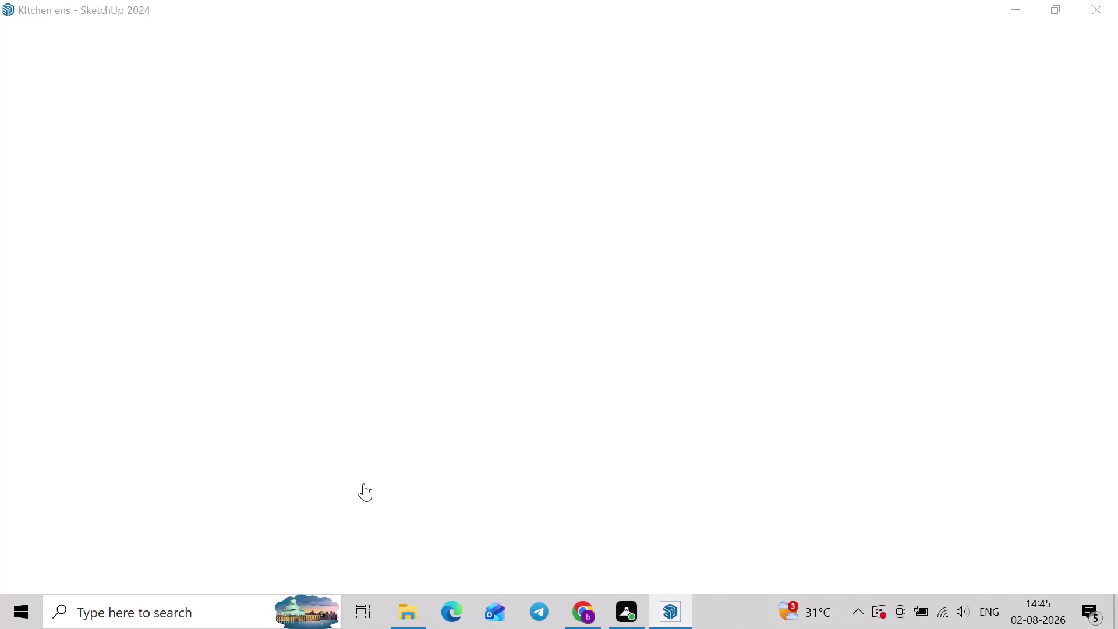
Once the kitchen model loads, close the Enscape 'How To Get Started' window.
key(0)
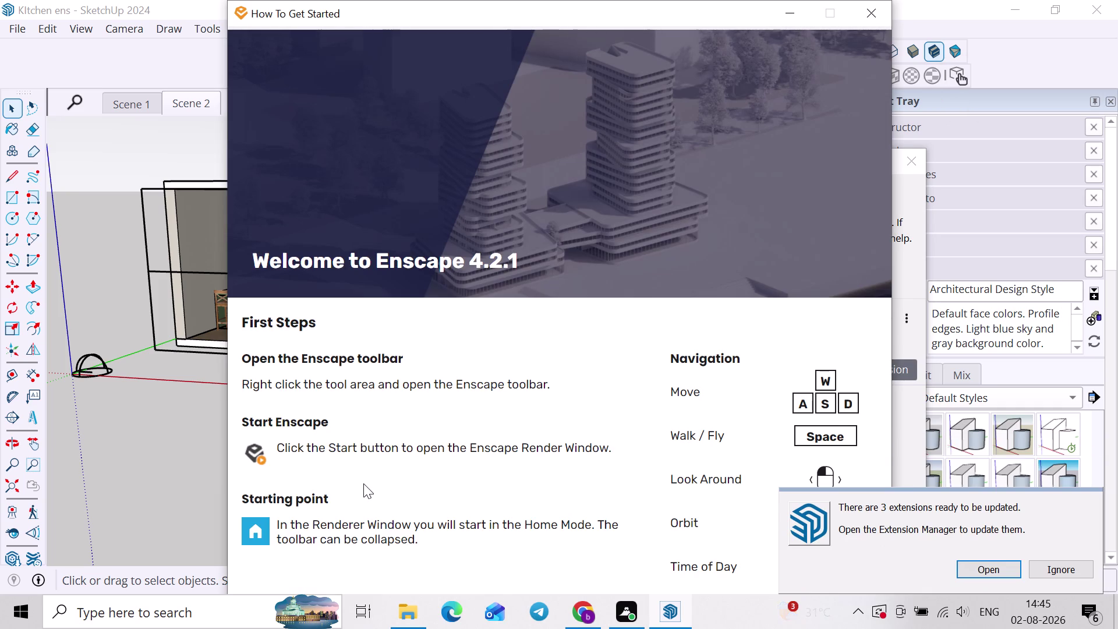
click(887, 22)
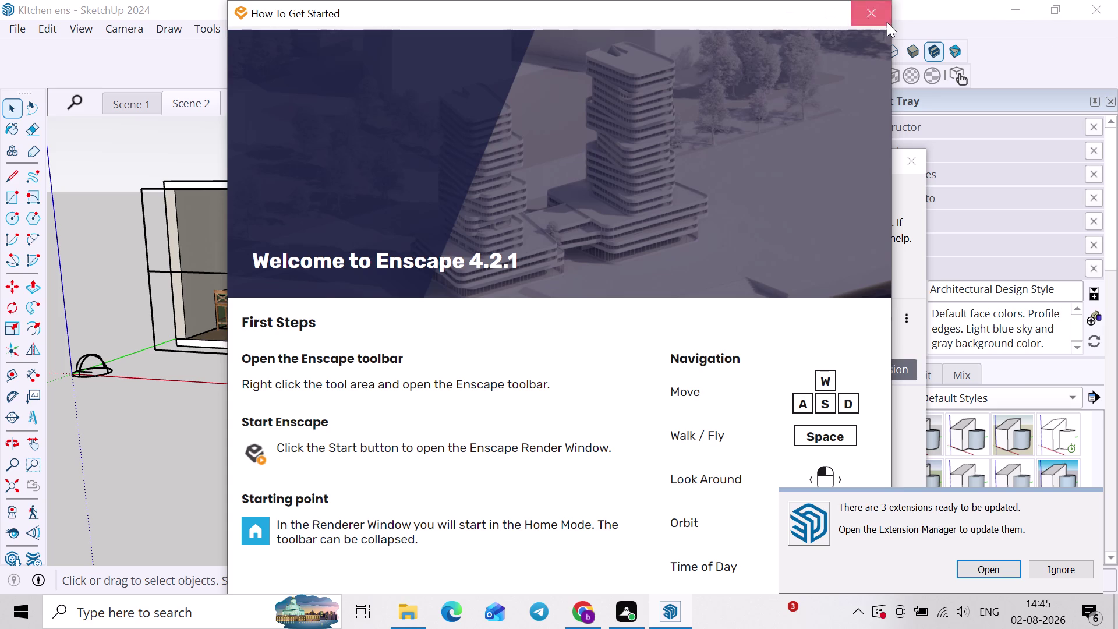
click(1052, 569)
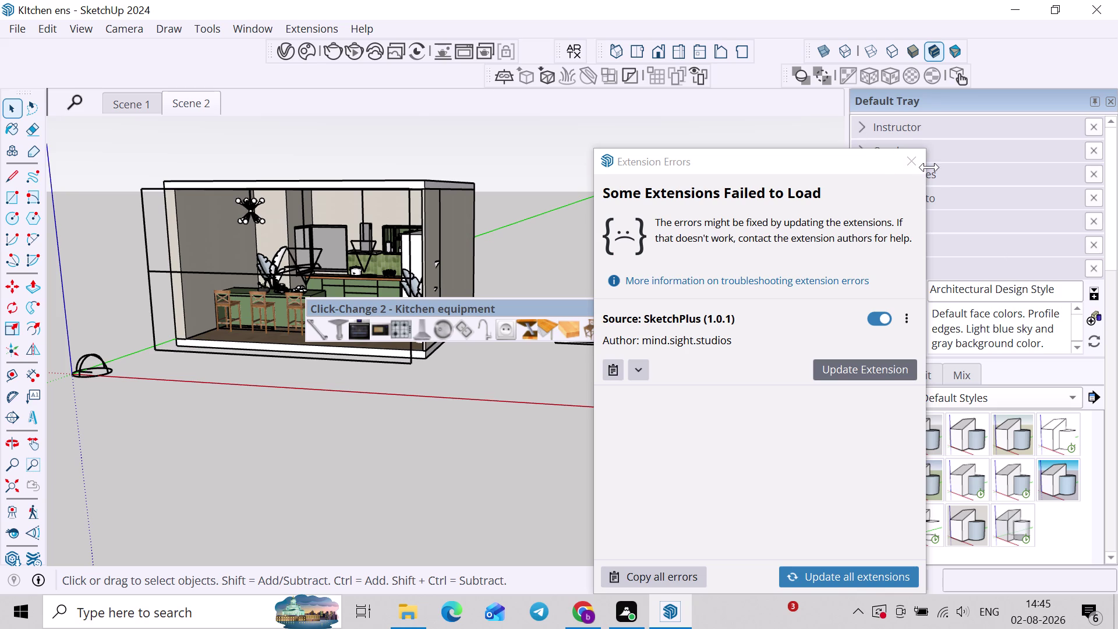
Close the Extension Errors notice and switch to the Scene 2 view.
click(909, 158)
click(627, 254)
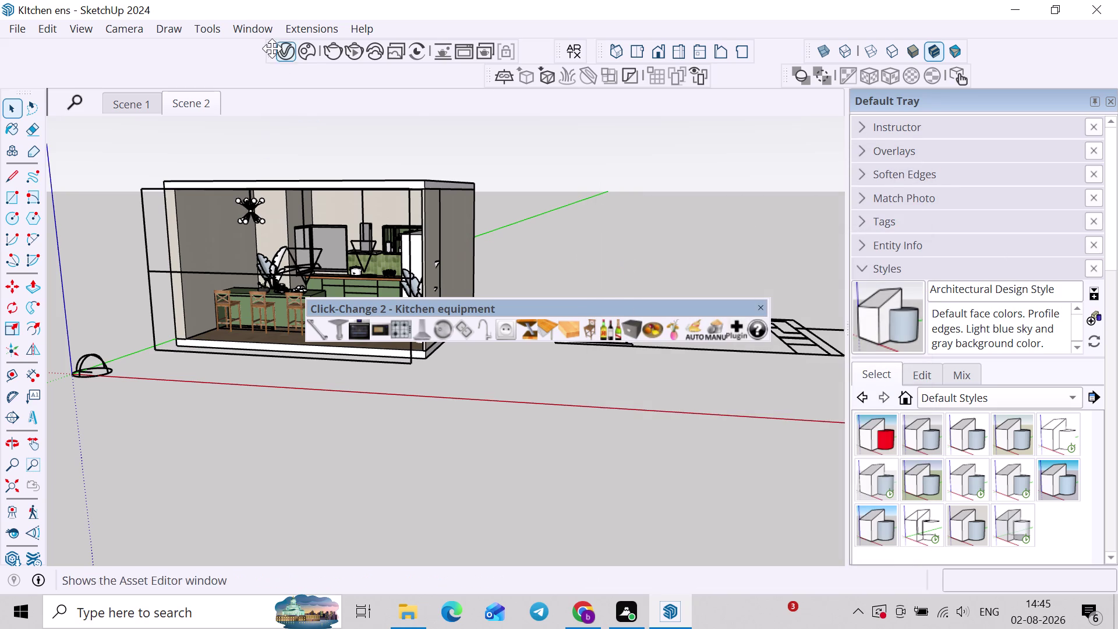
click(200, 102)
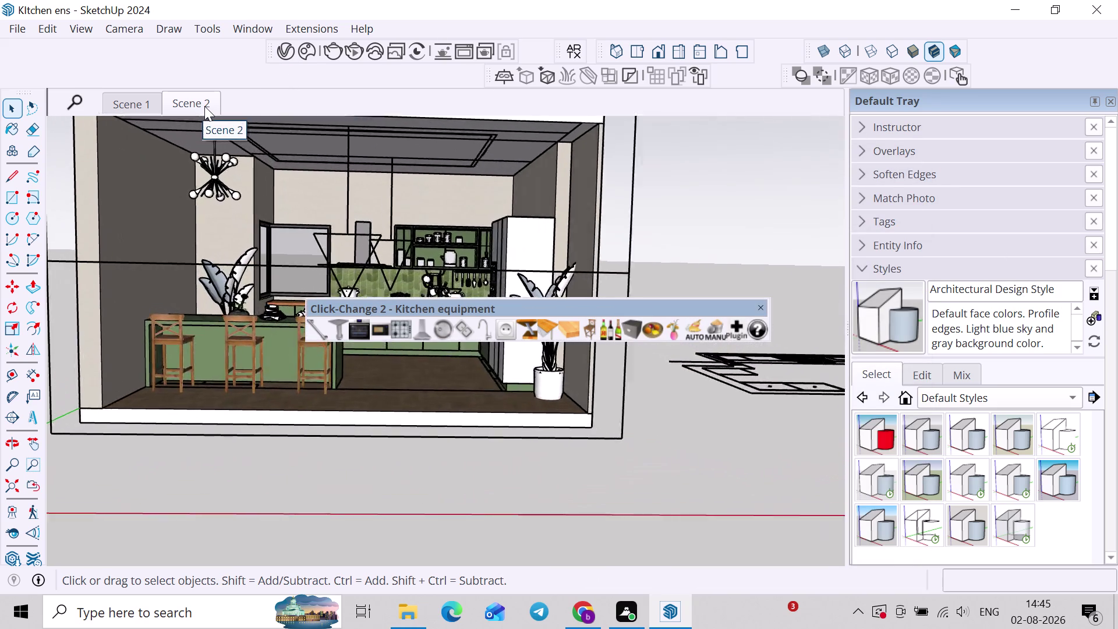
Start the V-Ray interactive render and move the Click-Change toolbar higher.
click(351, 54)
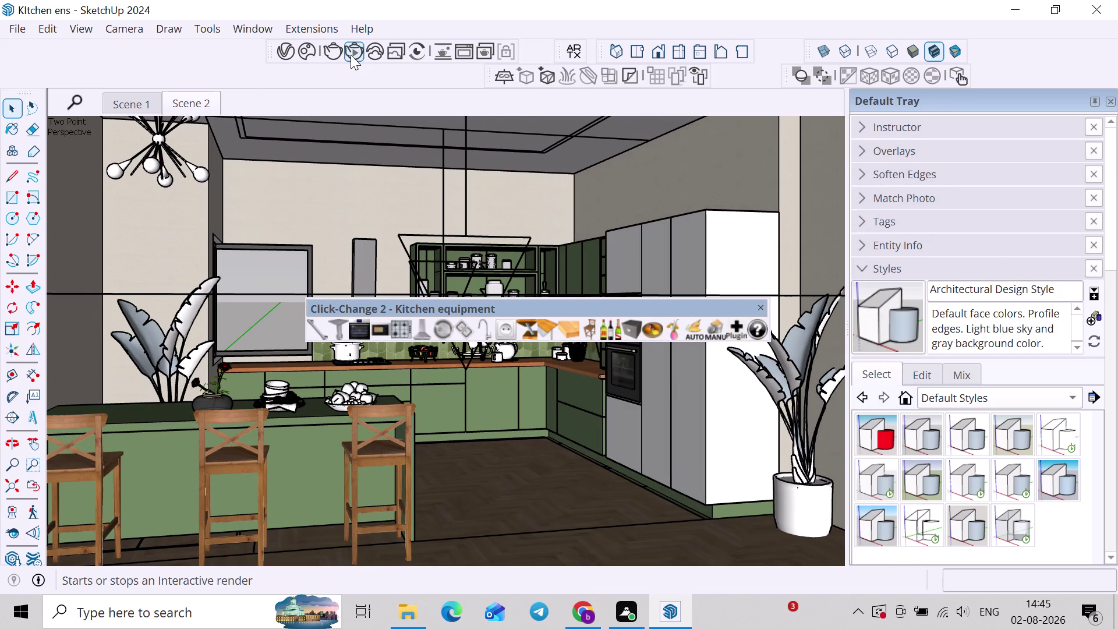
drag(501, 305, 543, 251)
drag(494, 257, 485, 173)
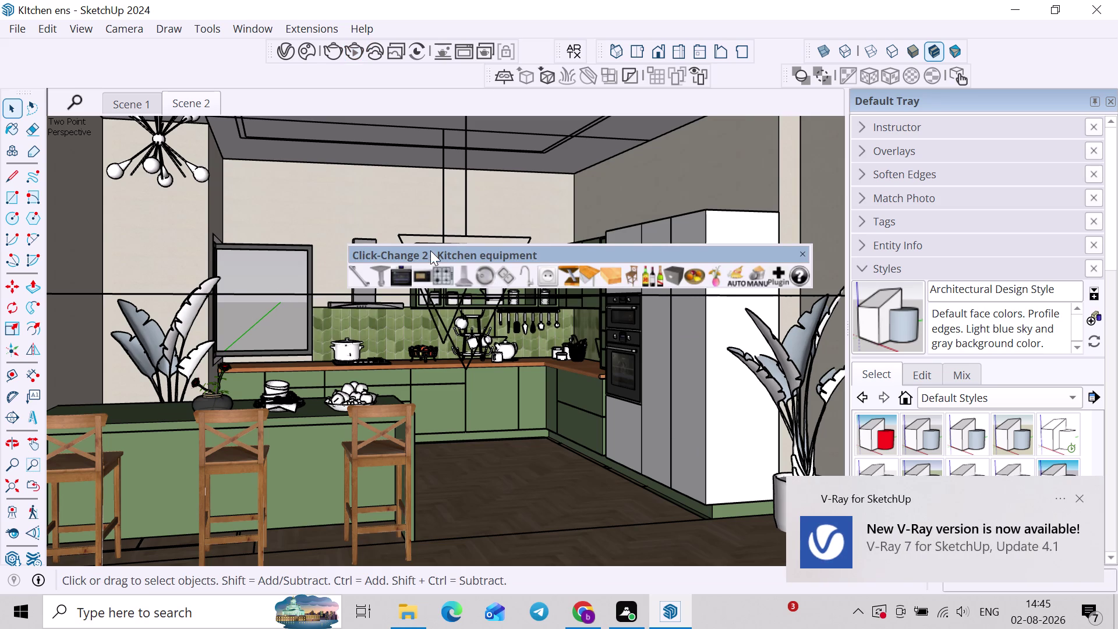
drag(426, 252, 410, 207)
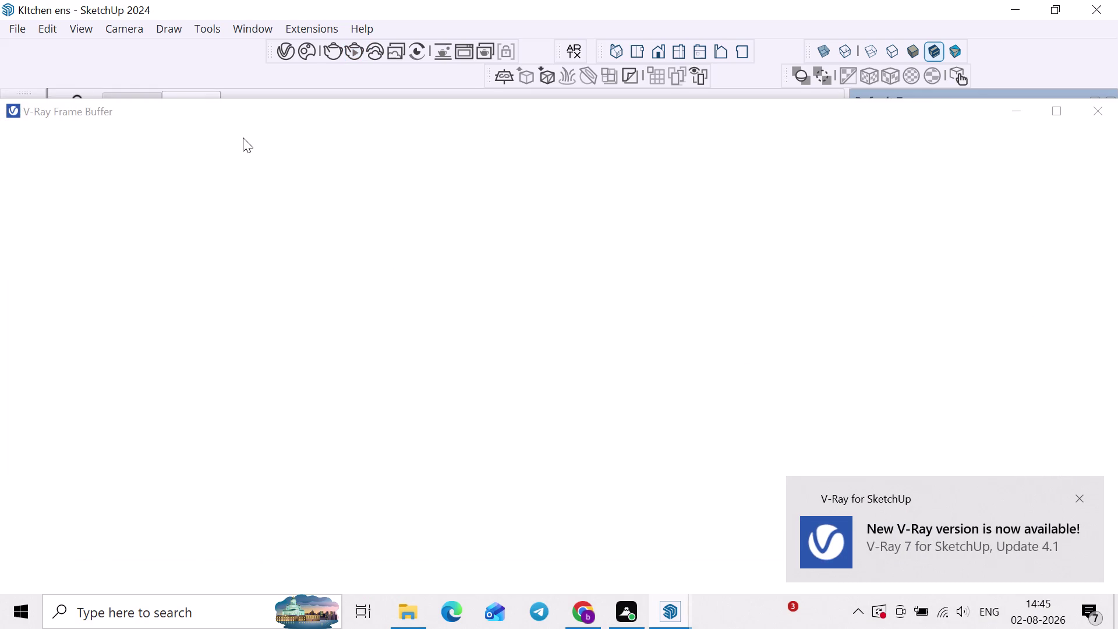
Move and shrink the V-Ray Frame Buffer so it sits mid-screen over the viewport.
drag(301, 117, 409, 96)
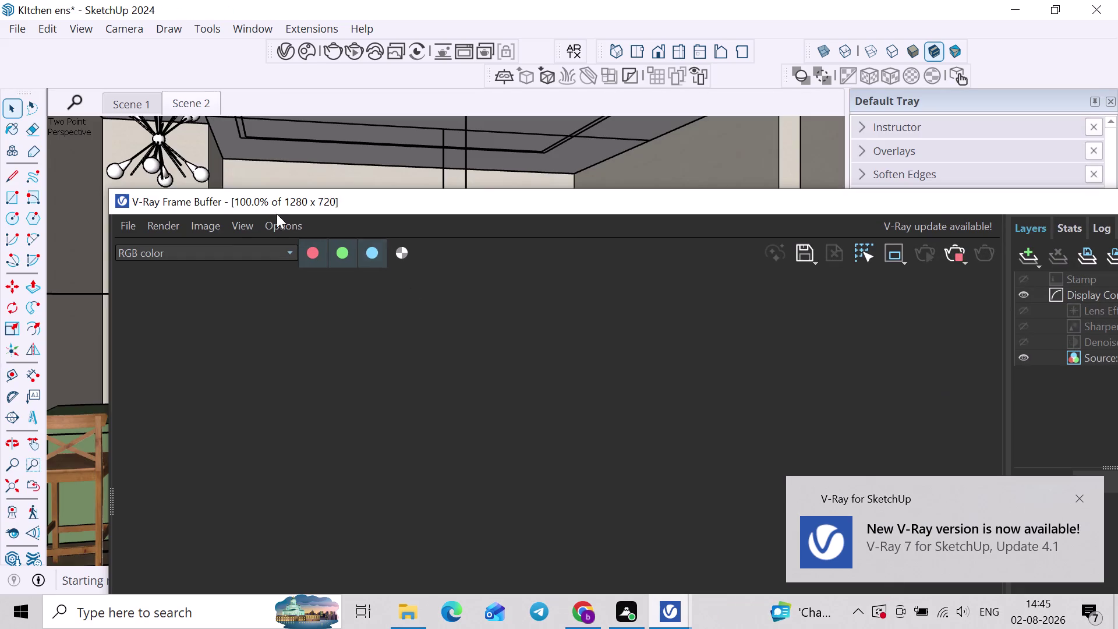
drag(291, 207, 276, 52)
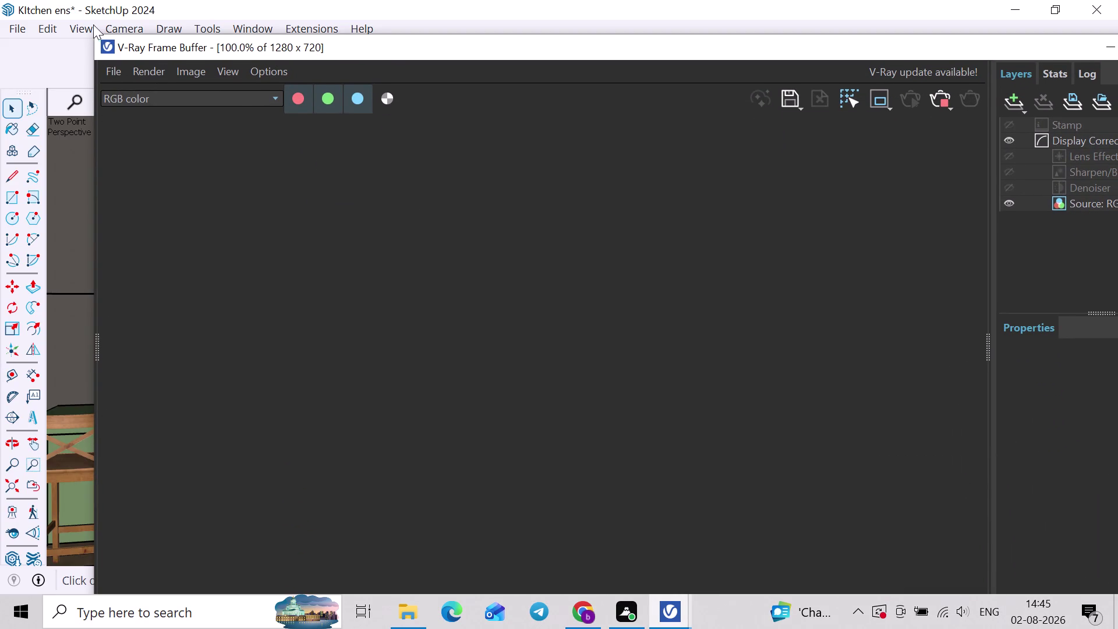
drag(93, 34, 591, 290)
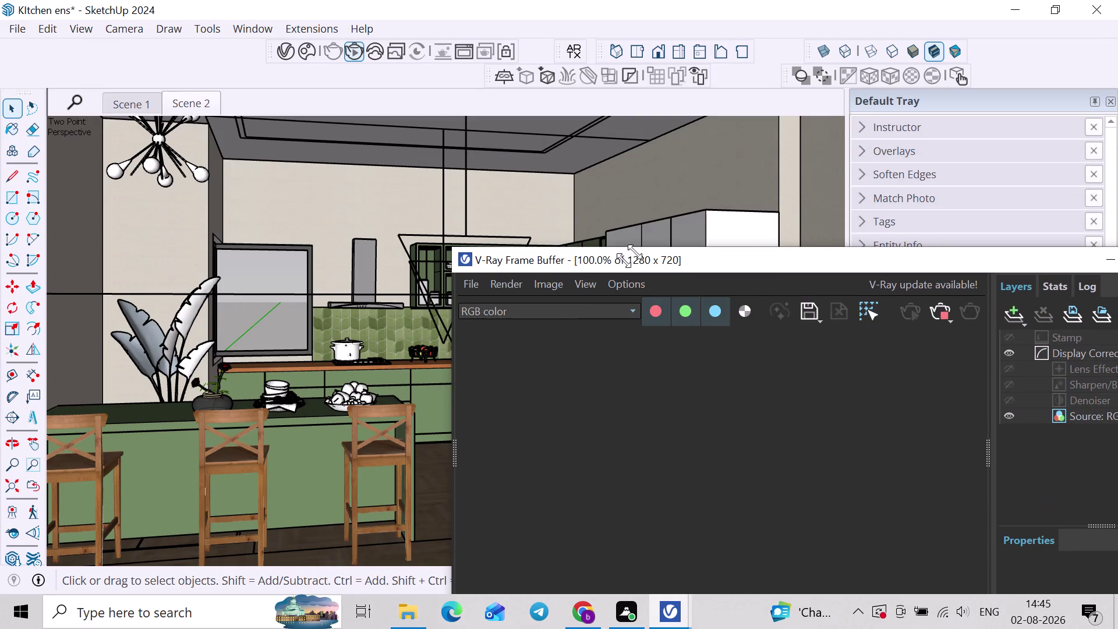
drag(675, 304, 479, 123)
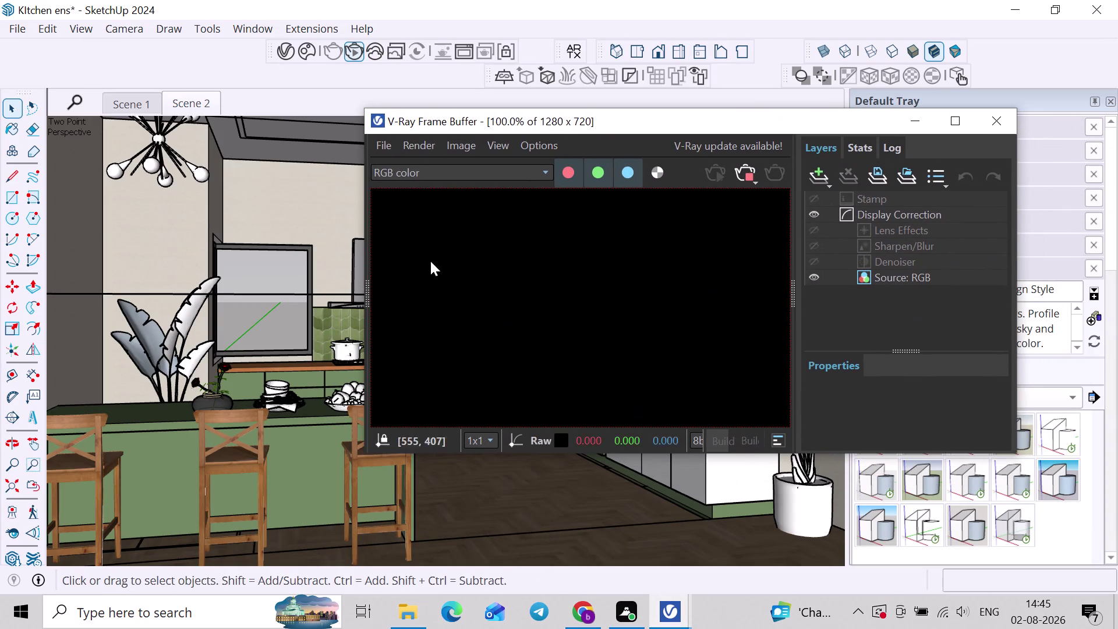
drag(475, 125, 484, 151)
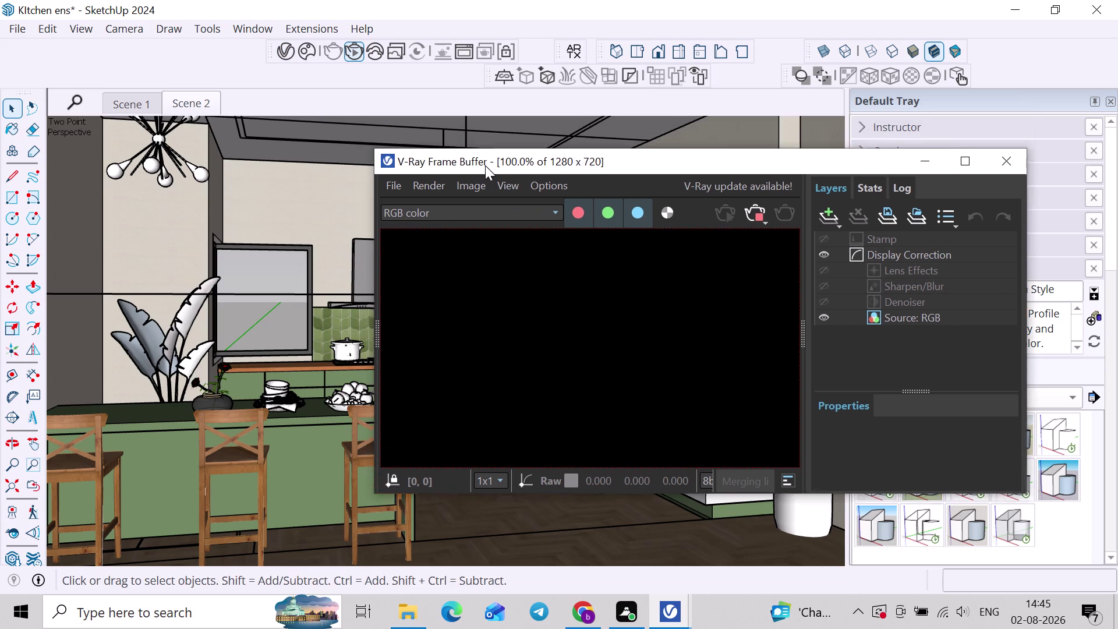
drag(484, 150, 513, 154)
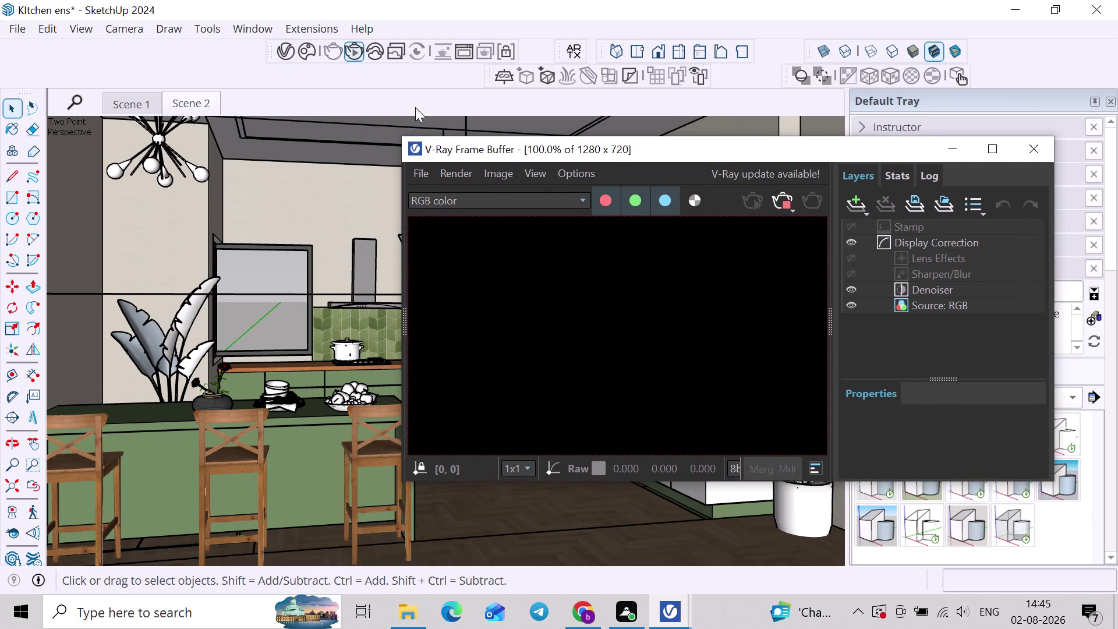
right_click(345, 70)
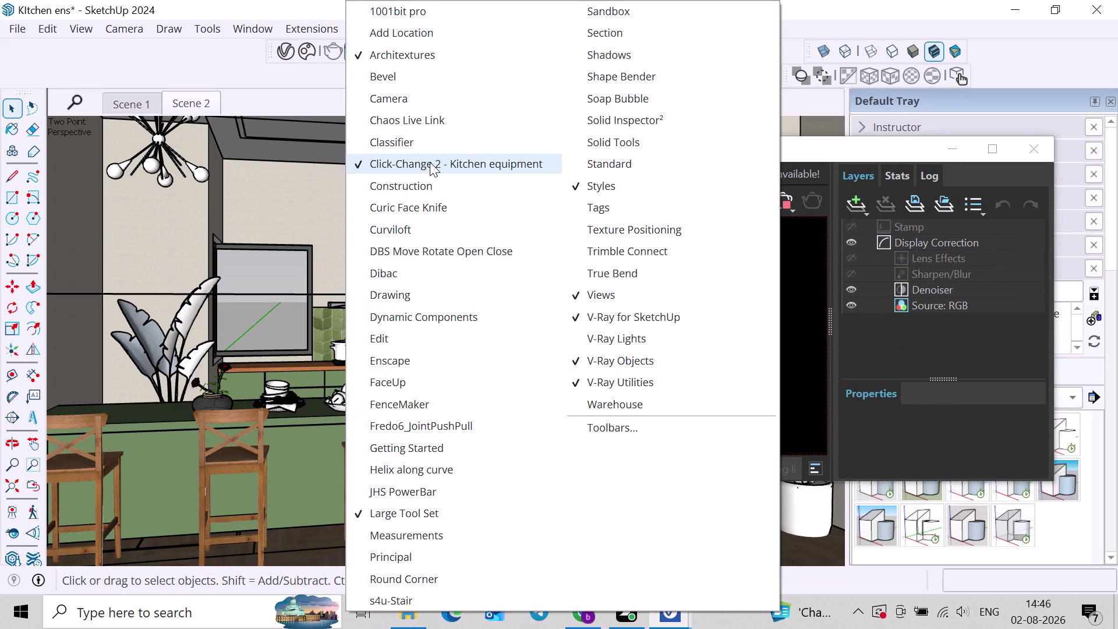
Dock the Click-Change 2 - Kitchen equipment toolbar in the top toolbar row.
click(430, 162)
right_click(415, 96)
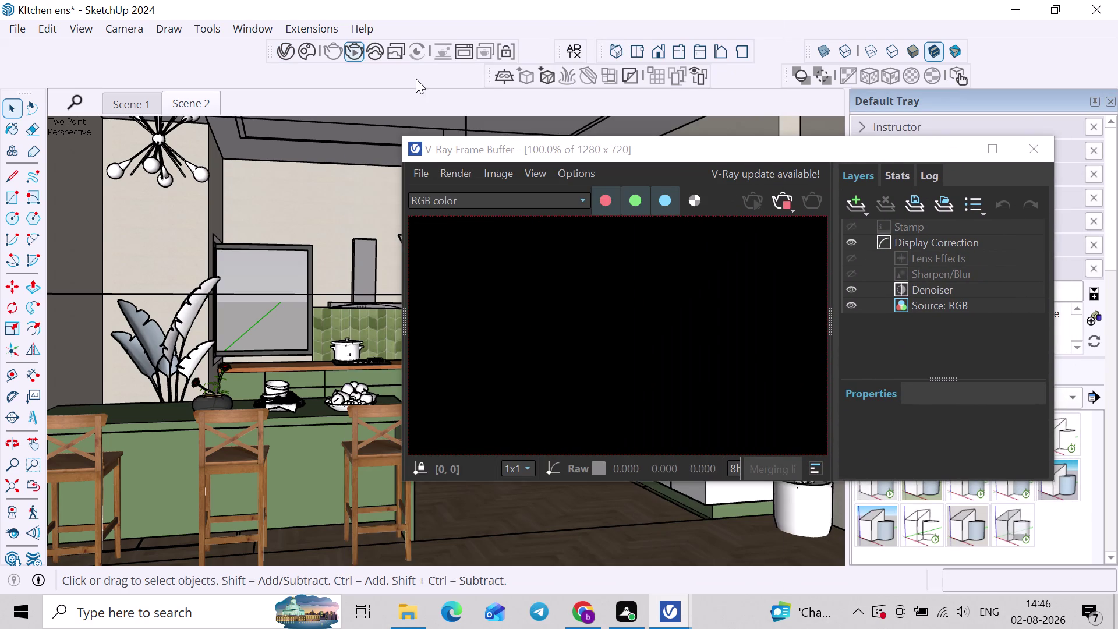
right_click(415, 79)
click(452, 164)
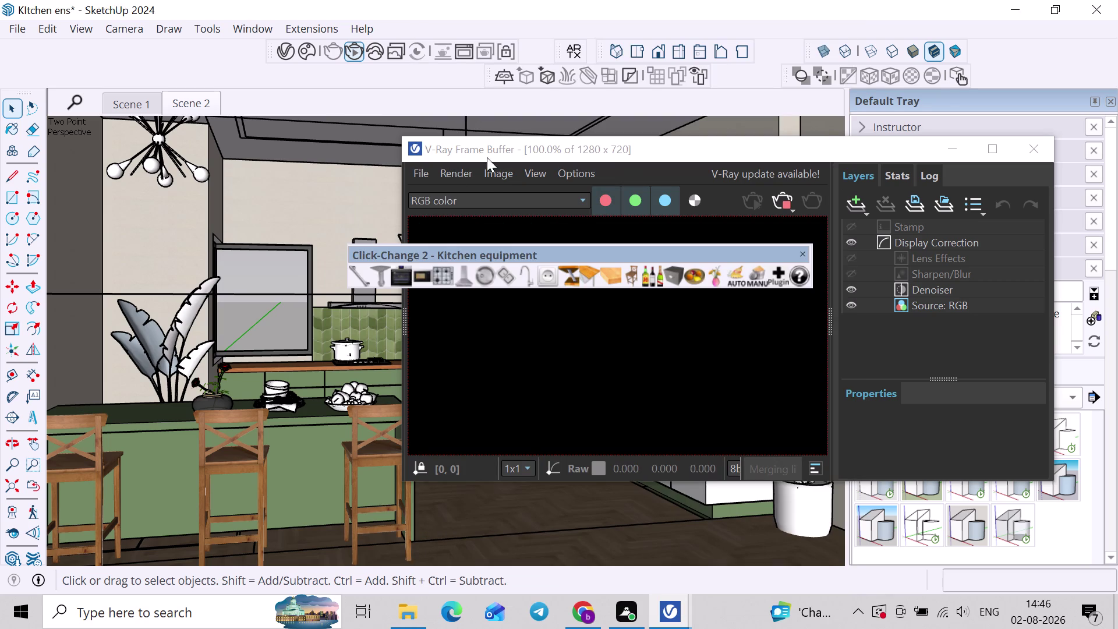
drag(383, 256, 145, 49)
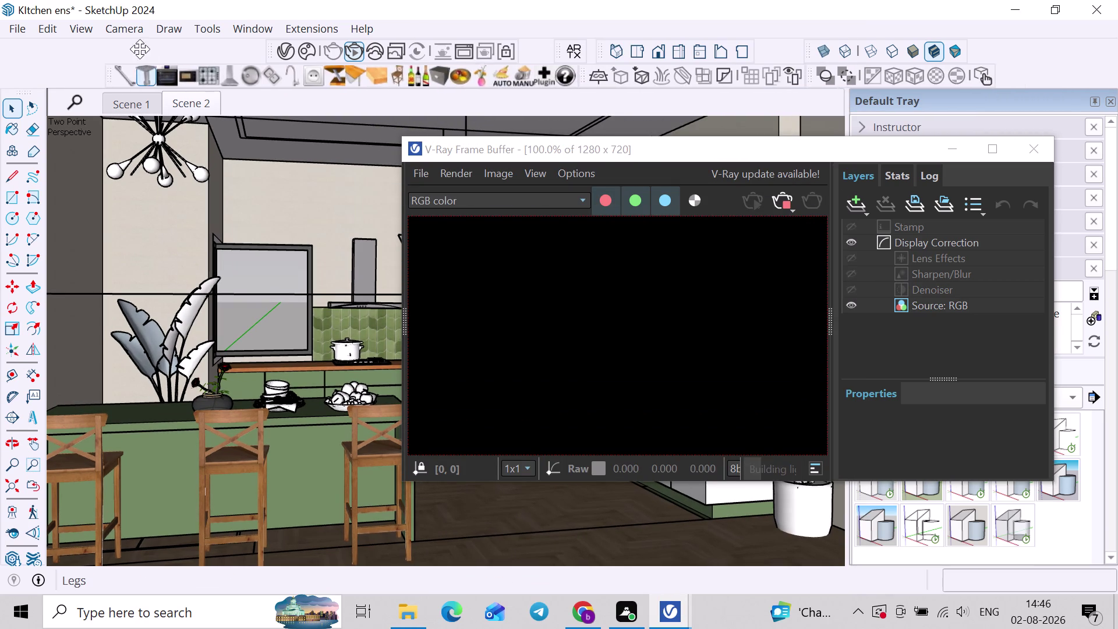
drag(145, 49, 18, 26)
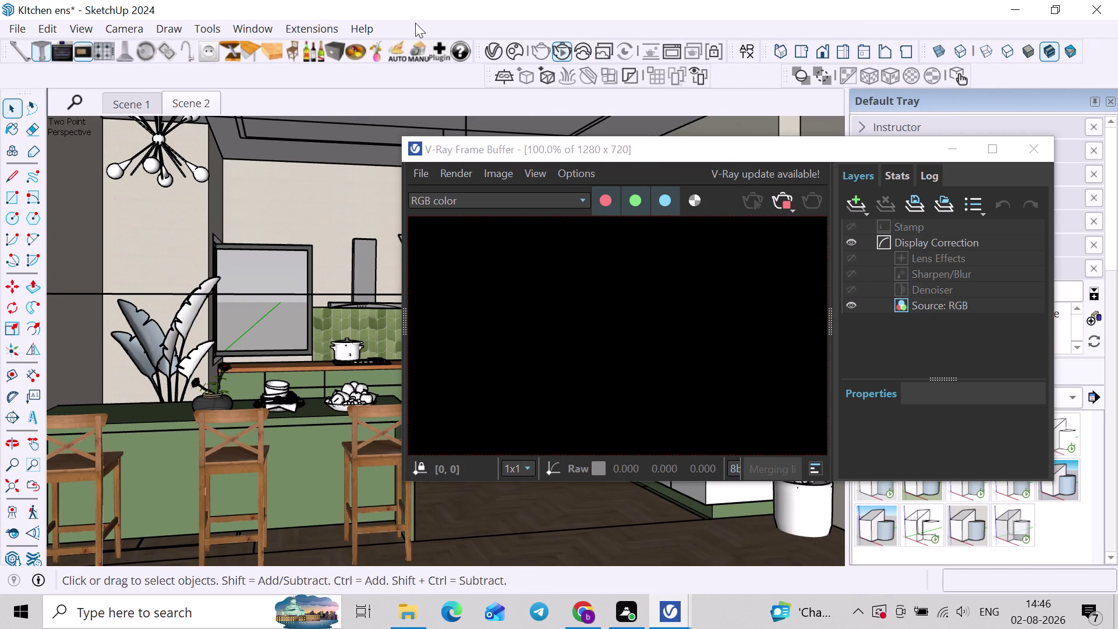
Hide the Views toolbar, then show the V-Ray Lights toolbar and dock it at the top.
right_click(762, 79)
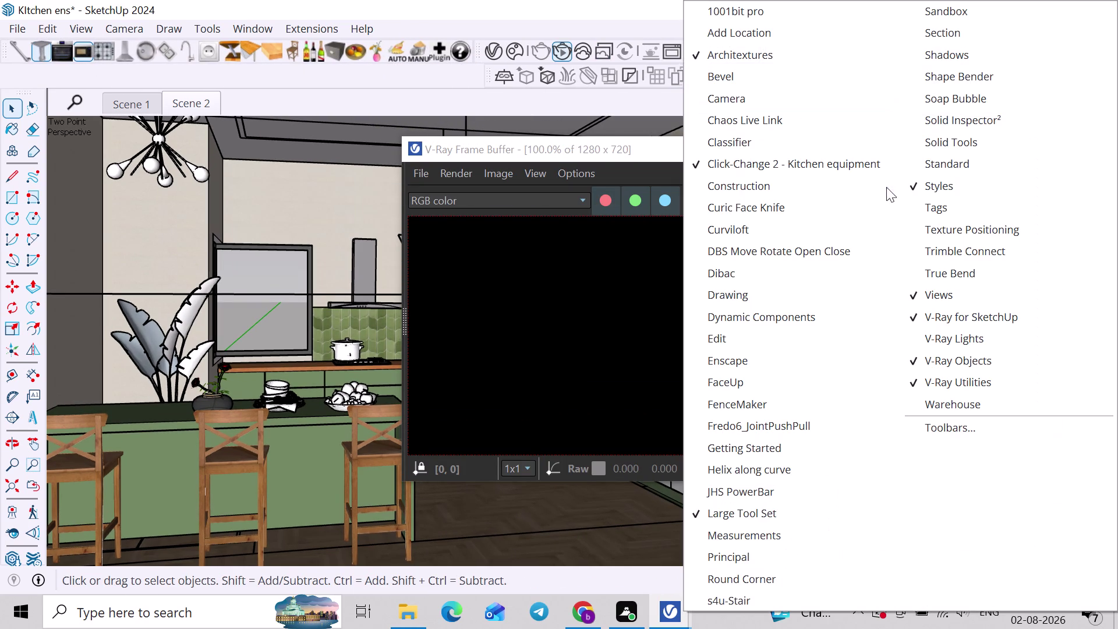
click(940, 291)
right_click(757, 87)
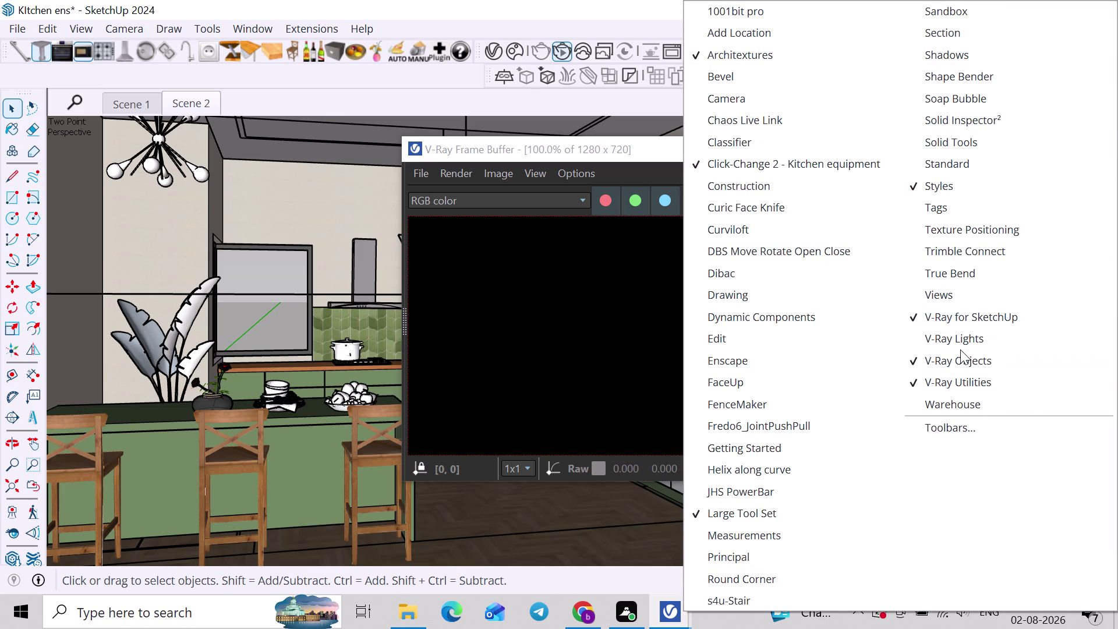
click(957, 338)
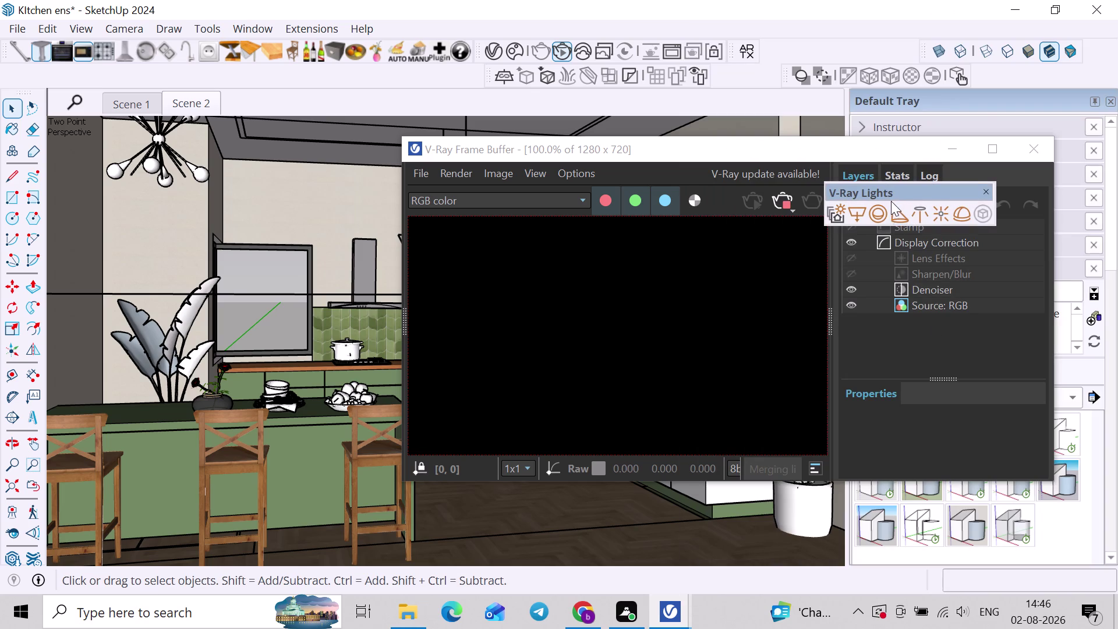
drag(889, 194, 858, 41)
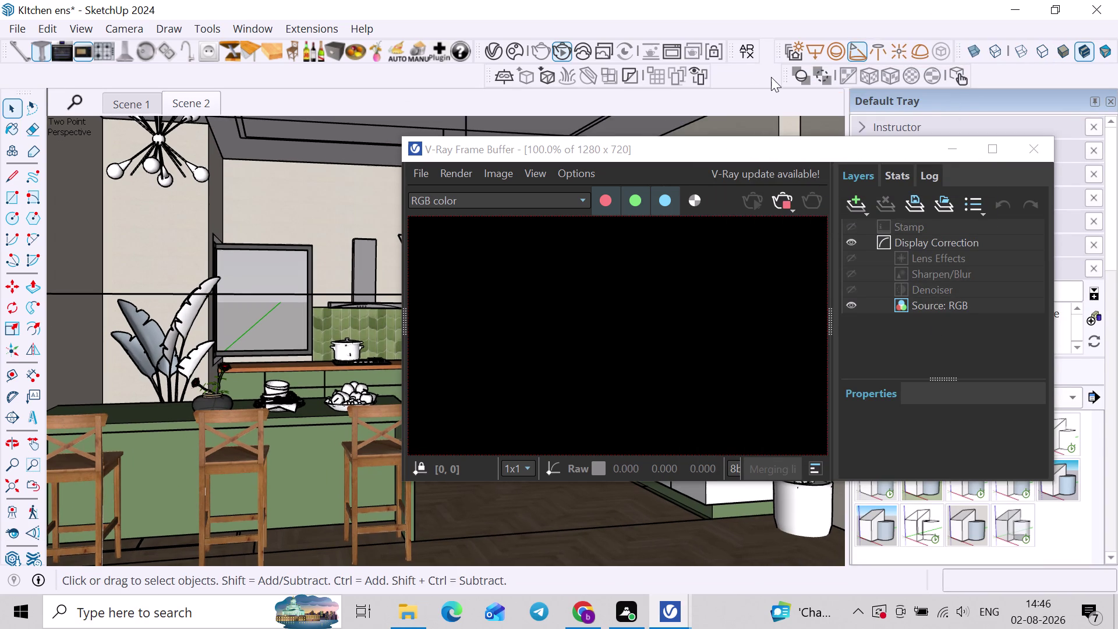
Hide the Styles toolbar.
right_click(768, 75)
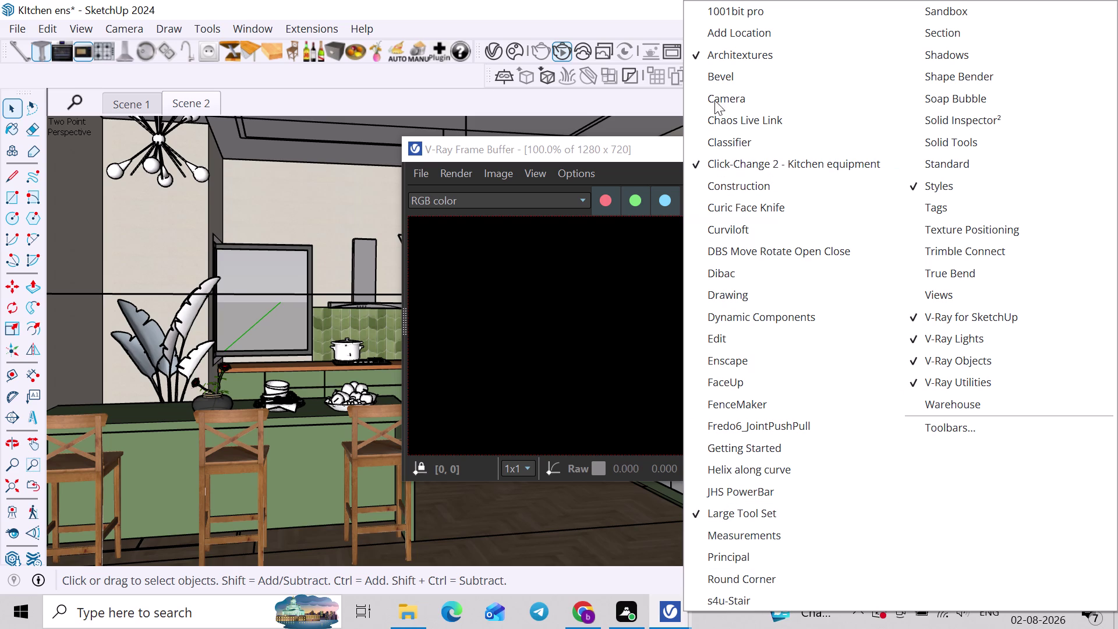
click(464, 73)
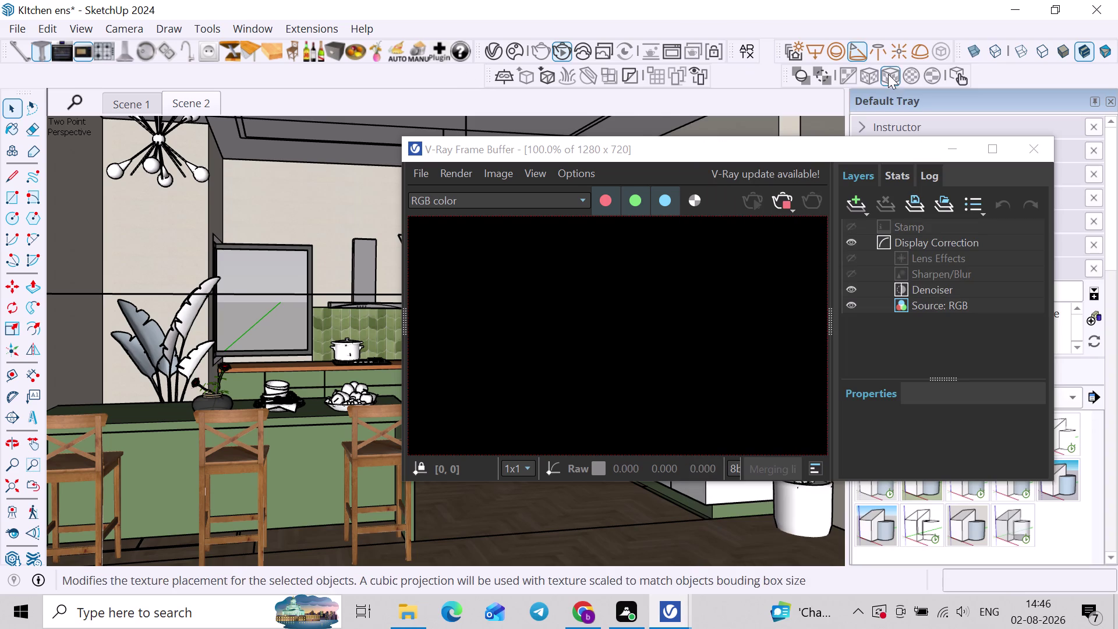
right_click(750, 82)
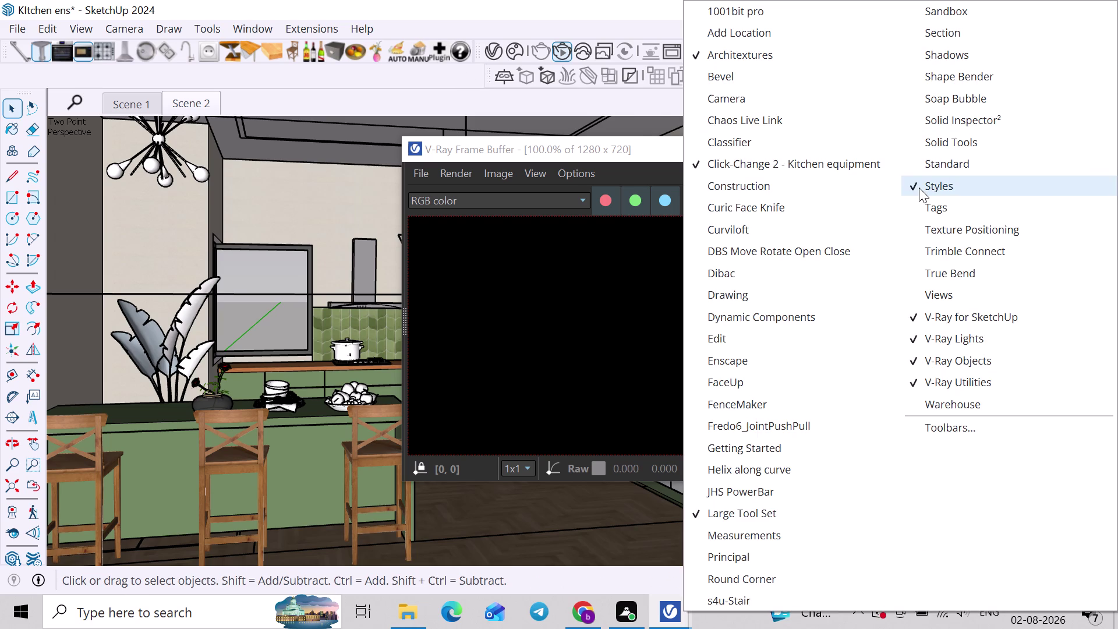
click(919, 188)
scroll(down, 3)
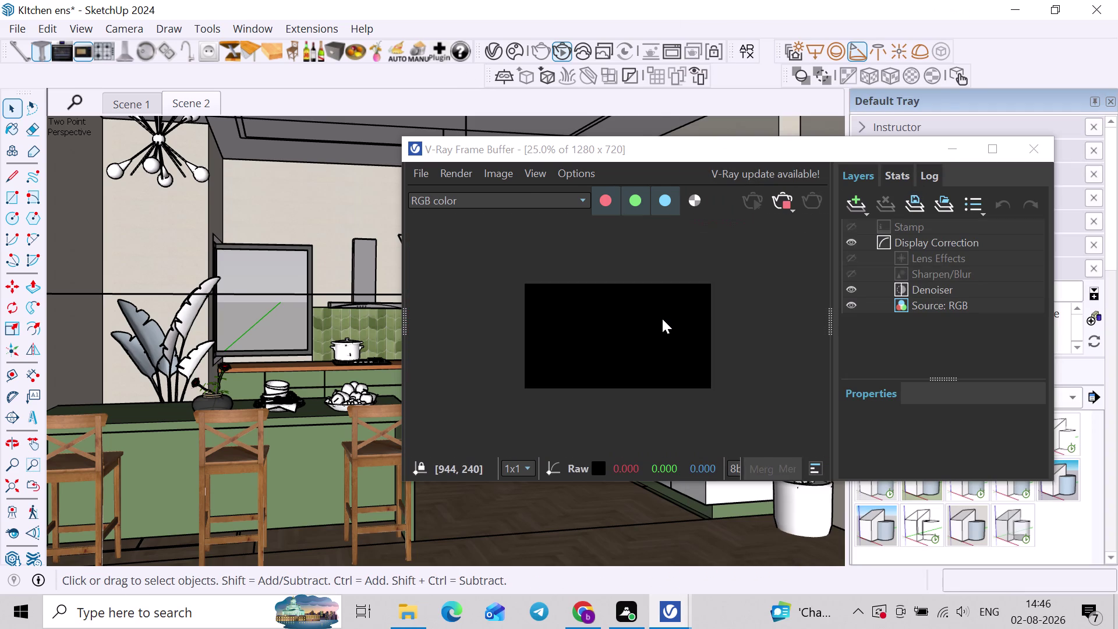
scroll(up, 3)
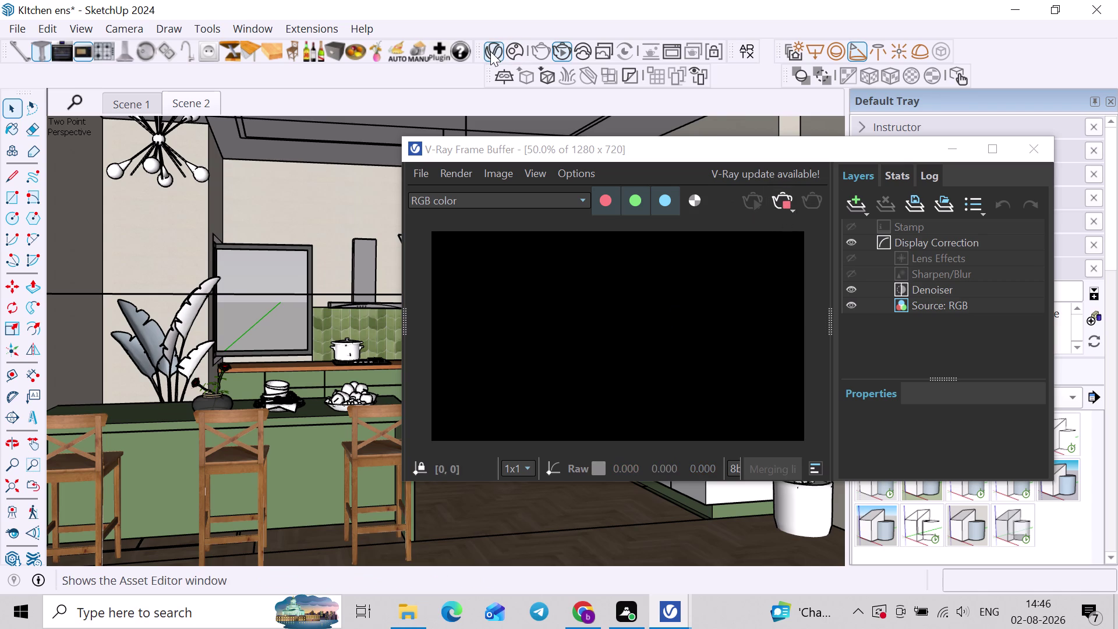
Open the V-Ray Asset Editor on the left and widen the Frame Buffer beside it.
click(490, 51)
click(194, 105)
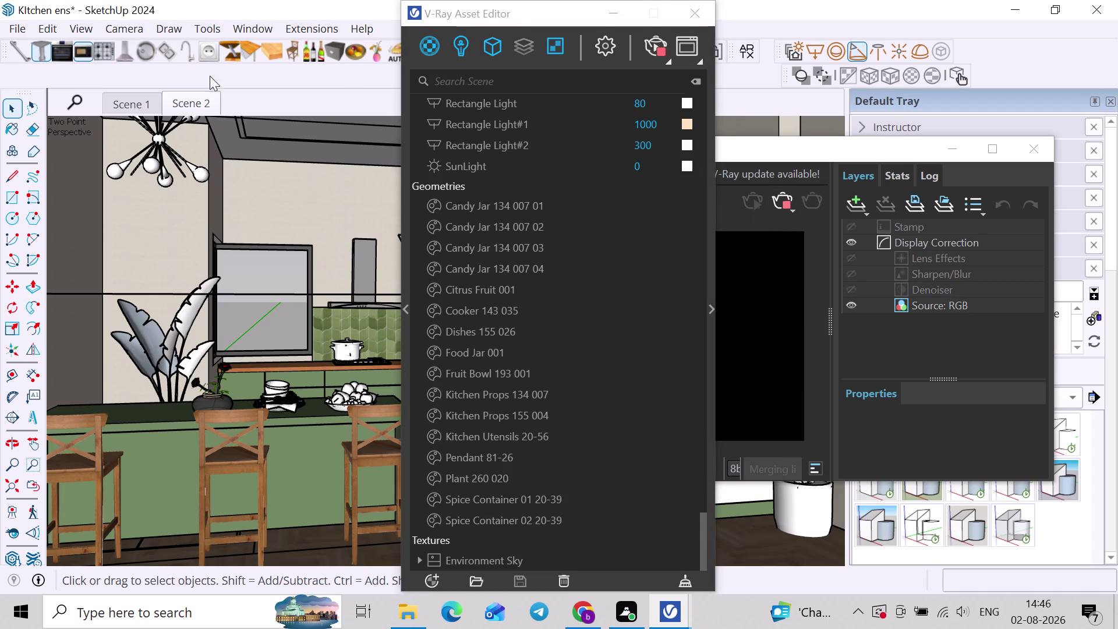
drag(510, 18, 228, 18)
drag(758, 159, 824, 120)
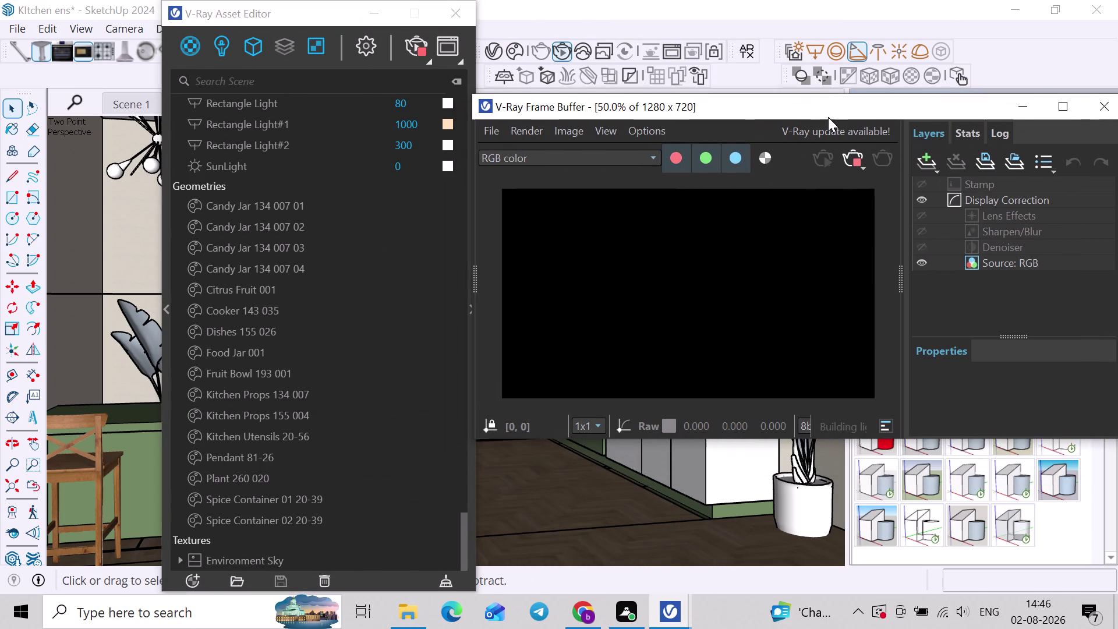
drag(823, 120, 829, 116)
drag(905, 267, 1117, 274)
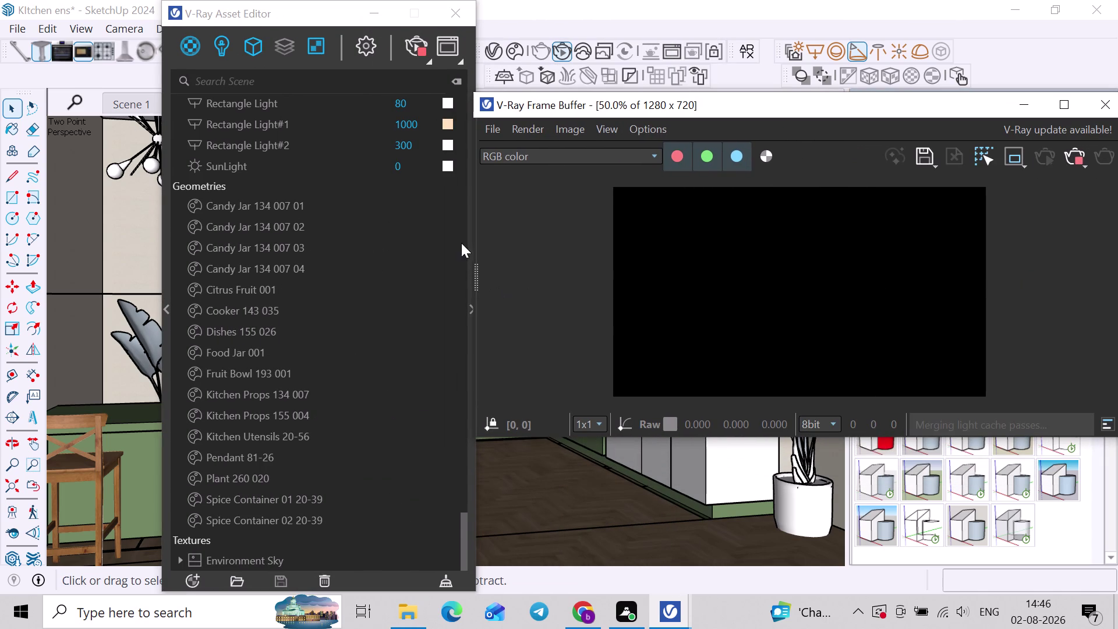
drag(471, 243, 831, 257)
drag(575, 103, 549, 90)
scroll(up, 3)
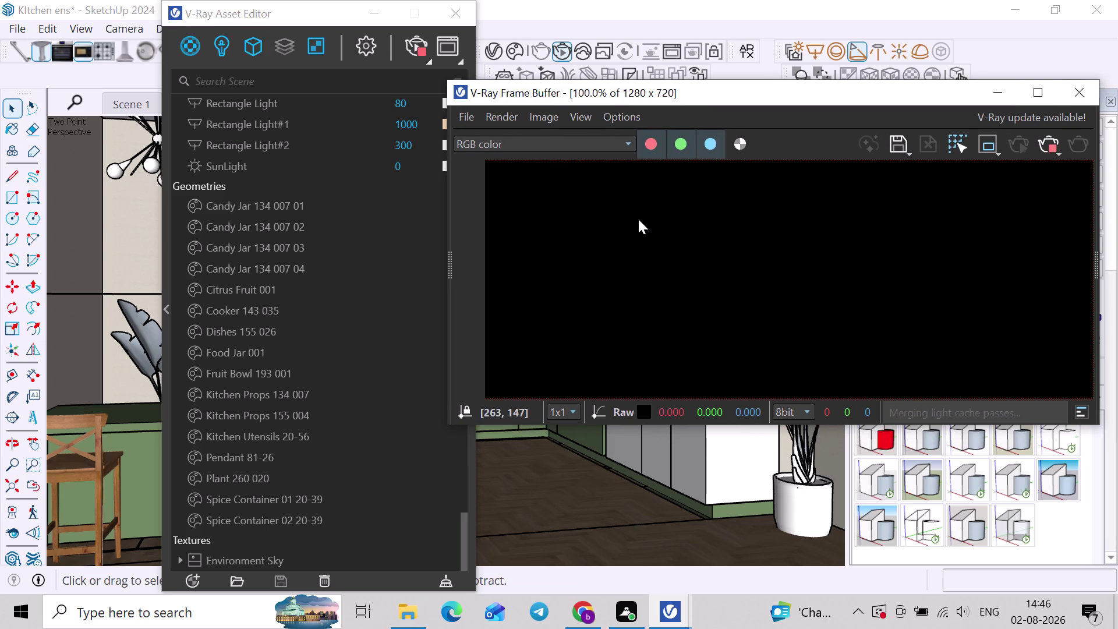
Filter the Asset Editor to Lights, raise the Frame Buffer, and stop the render.
click(226, 52)
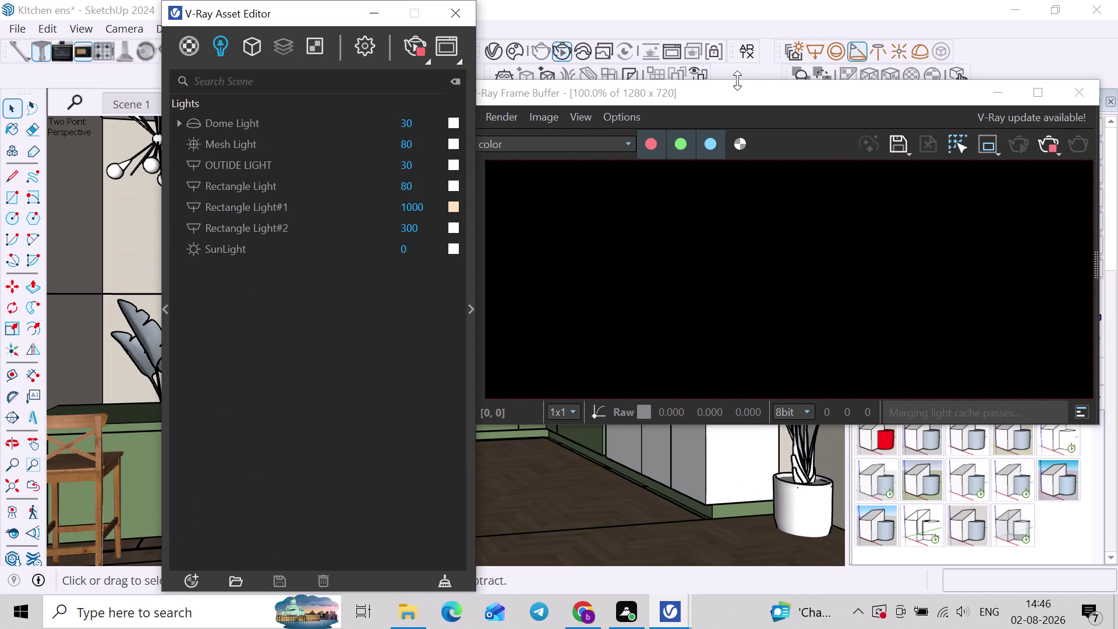
drag(737, 80, 745, 18)
scroll(down, 3)
scroll(up, 3)
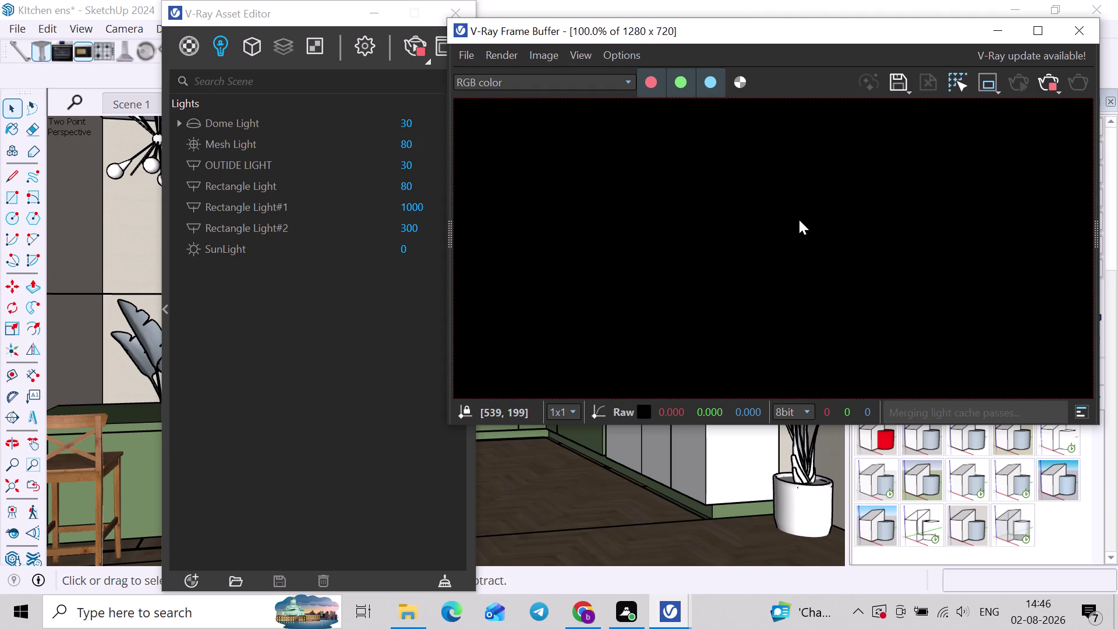
scroll(up, 3)
click(1048, 83)
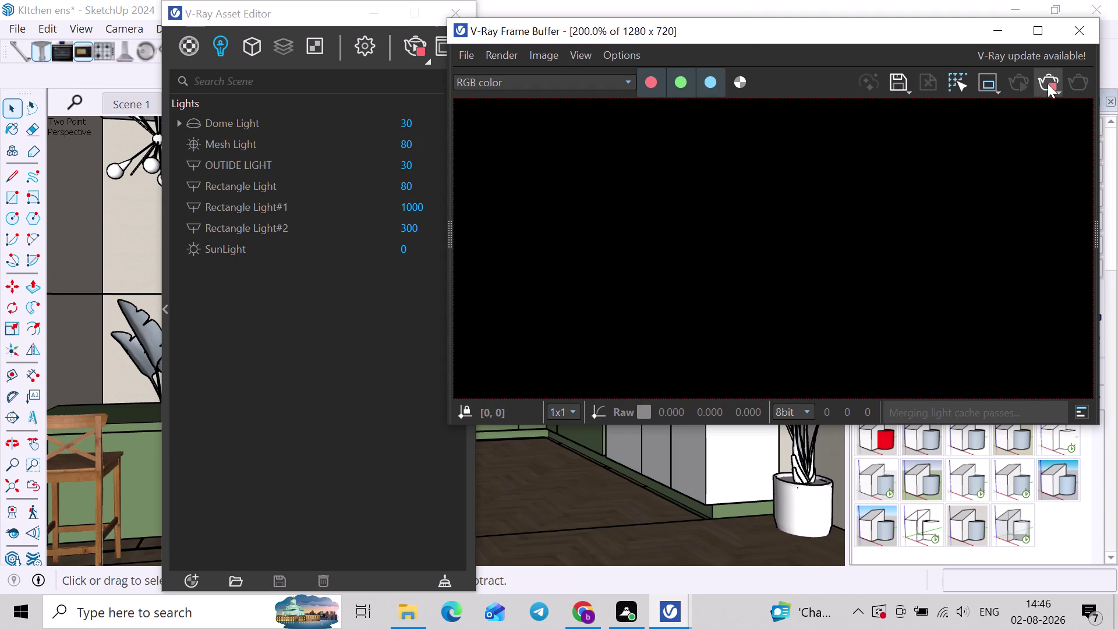
click(1099, 6)
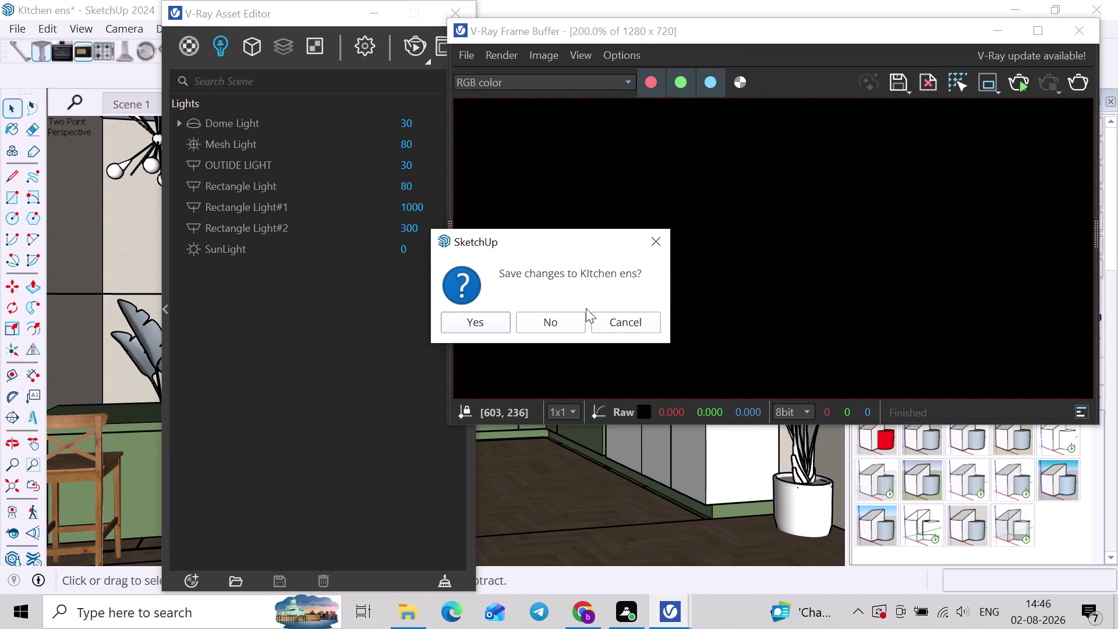
Cancel the save prompt, restart the kitchen render, and open the V-Ray render settings.
click(660, 248)
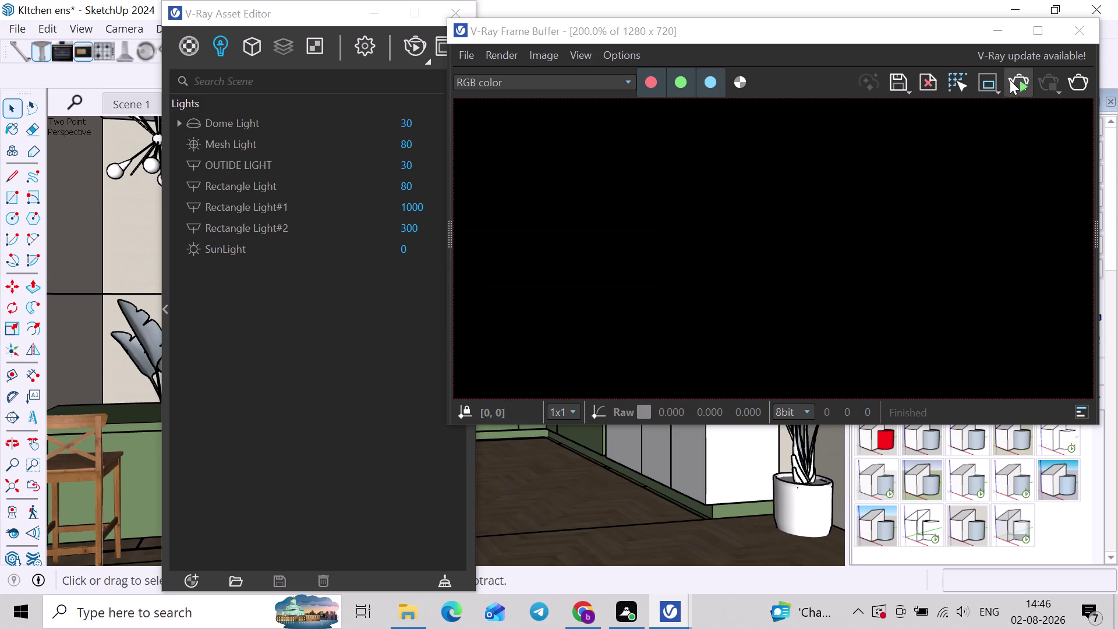
click(1008, 81)
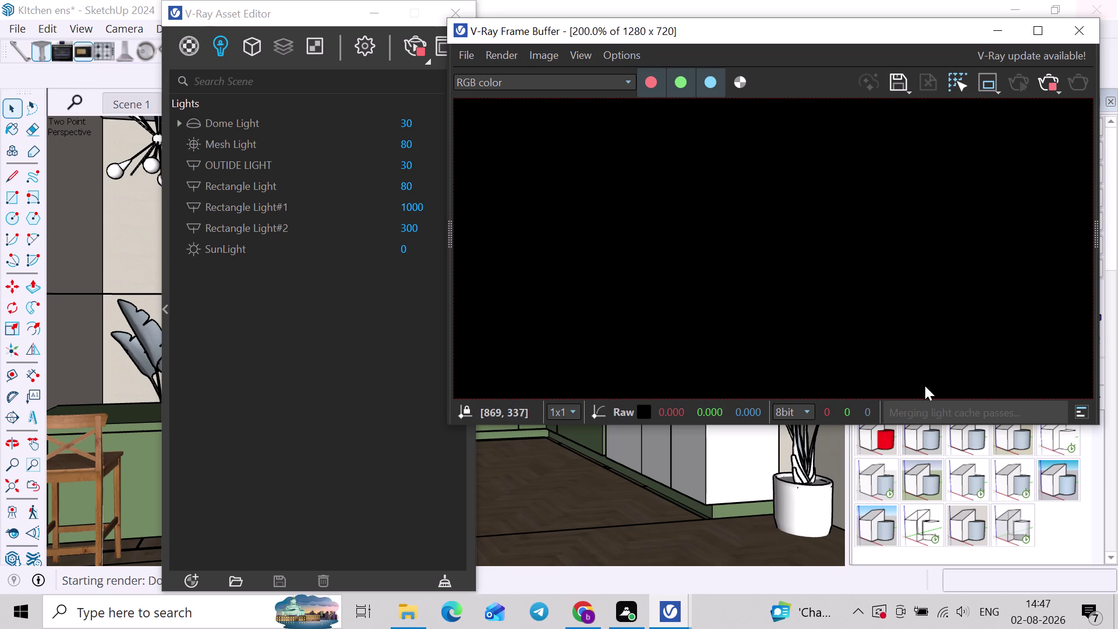
scroll(down, 3)
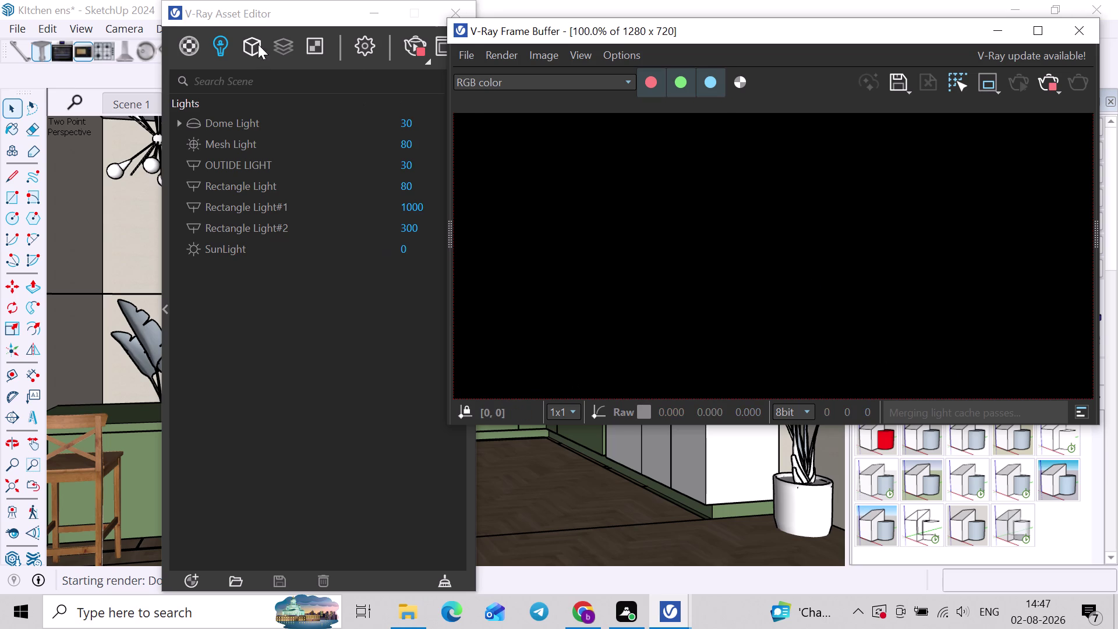
click(362, 53)
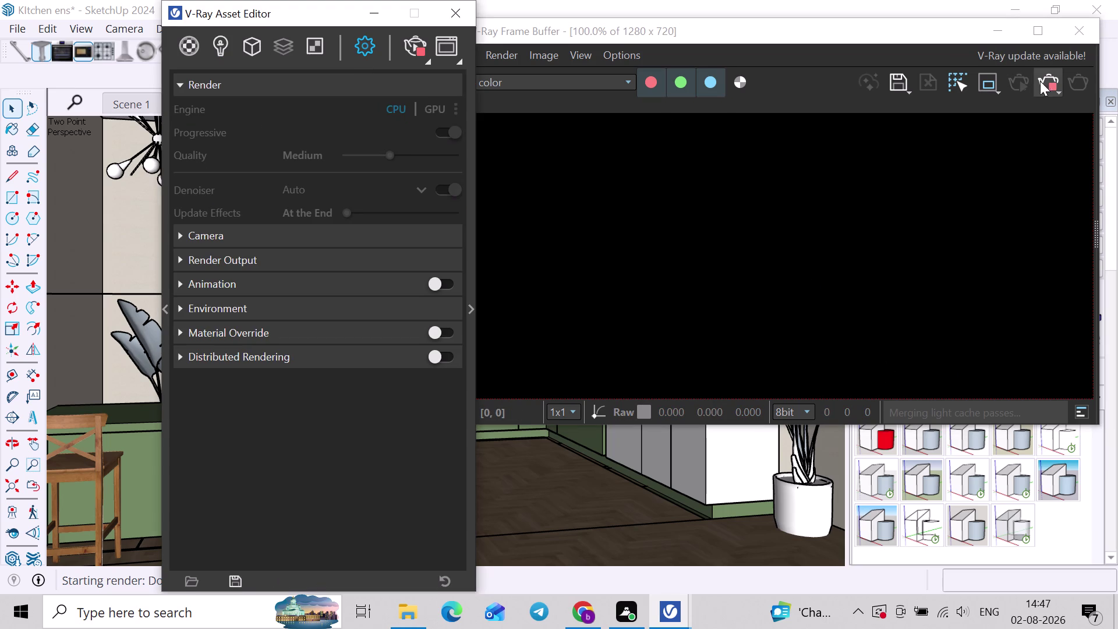
Stop the render, revert the V-Ray settings to defaults, and close the Asset Editor.
click(1049, 81)
click(1073, 41)
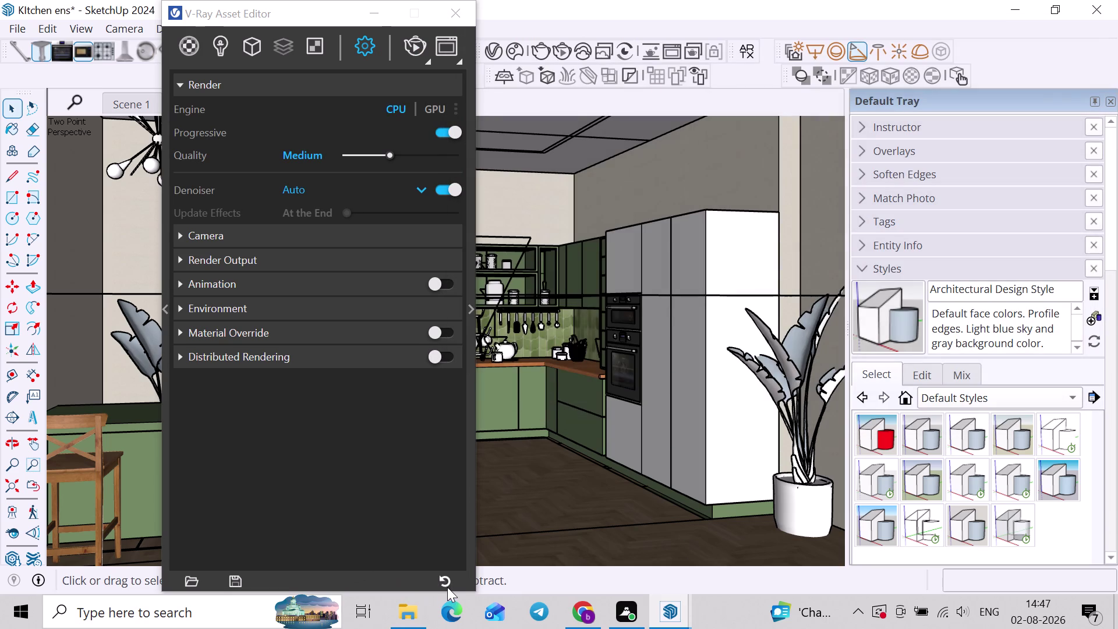
click(442, 574)
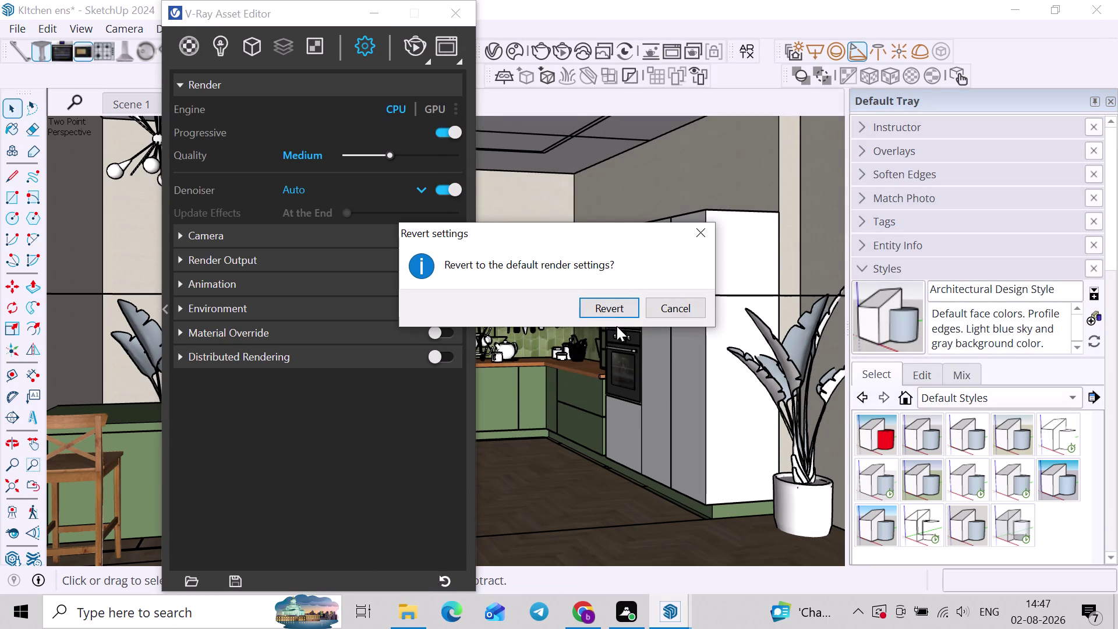
click(615, 304)
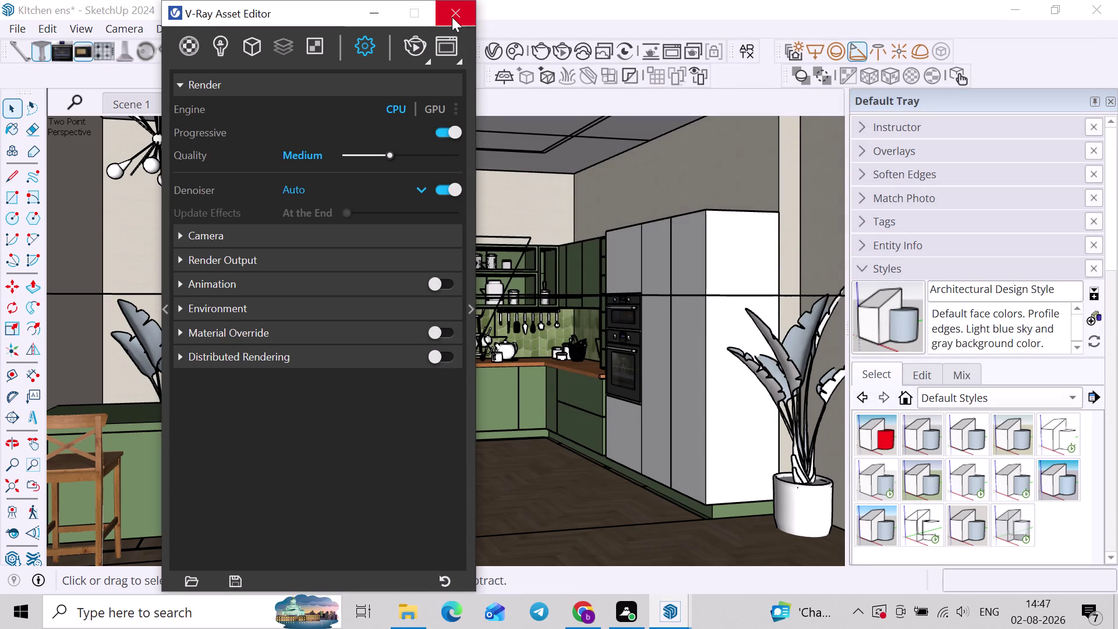
click(452, 17)
Render the Scene 2 view and move the render window lower.
click(204, 114)
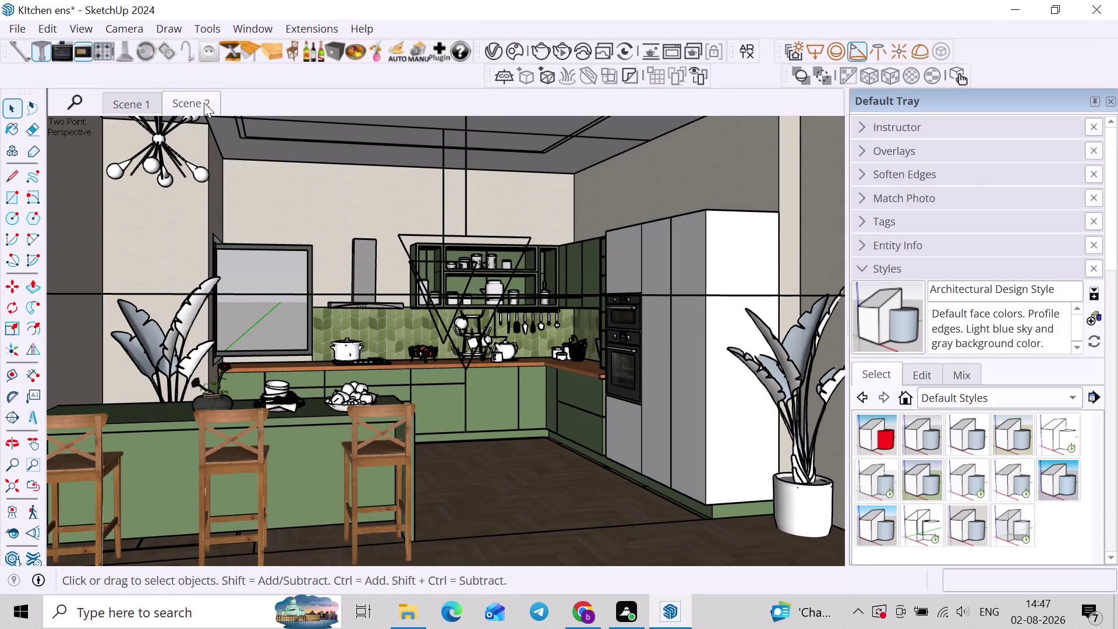
click(561, 52)
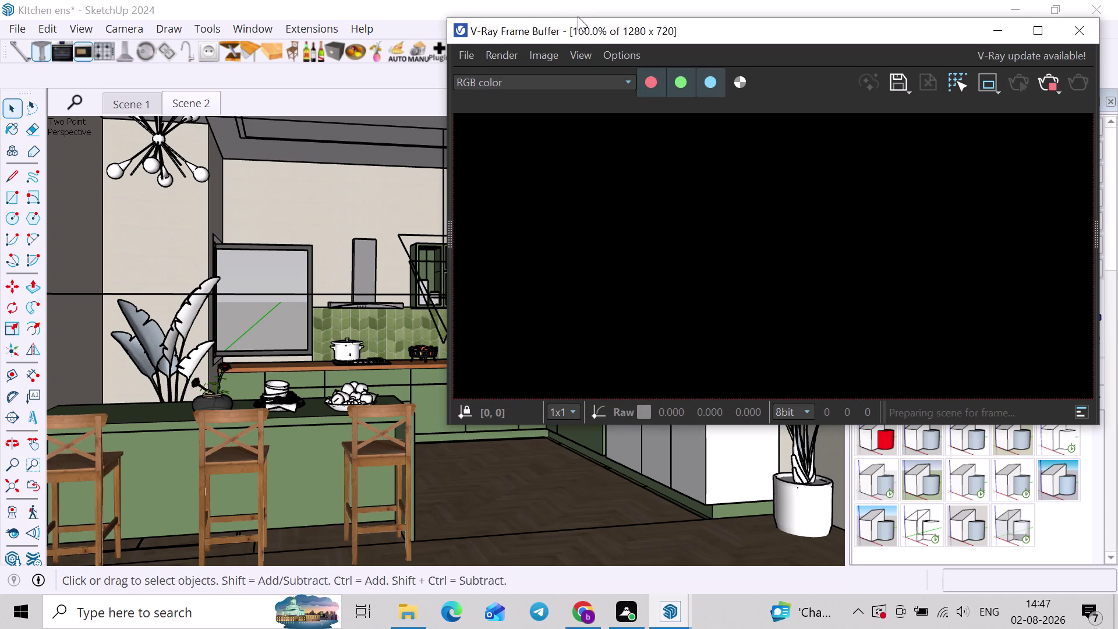
drag(577, 35, 570, 176)
Open the OUTIDE LIGHT's properties in the Asset Editor and expand its Options.
click(493, 43)
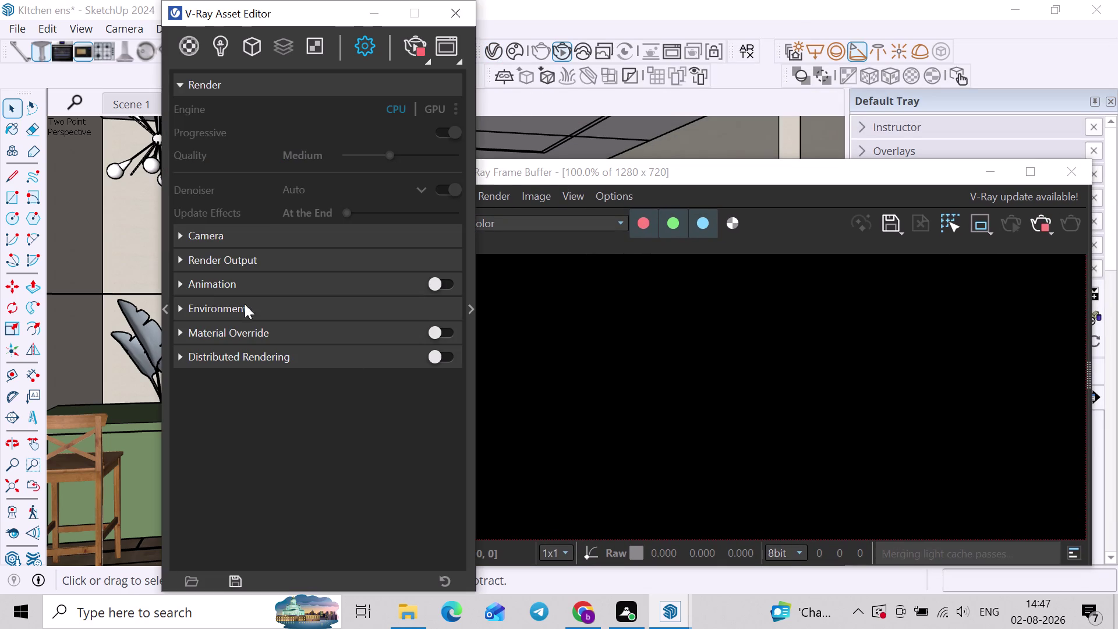
click(218, 35)
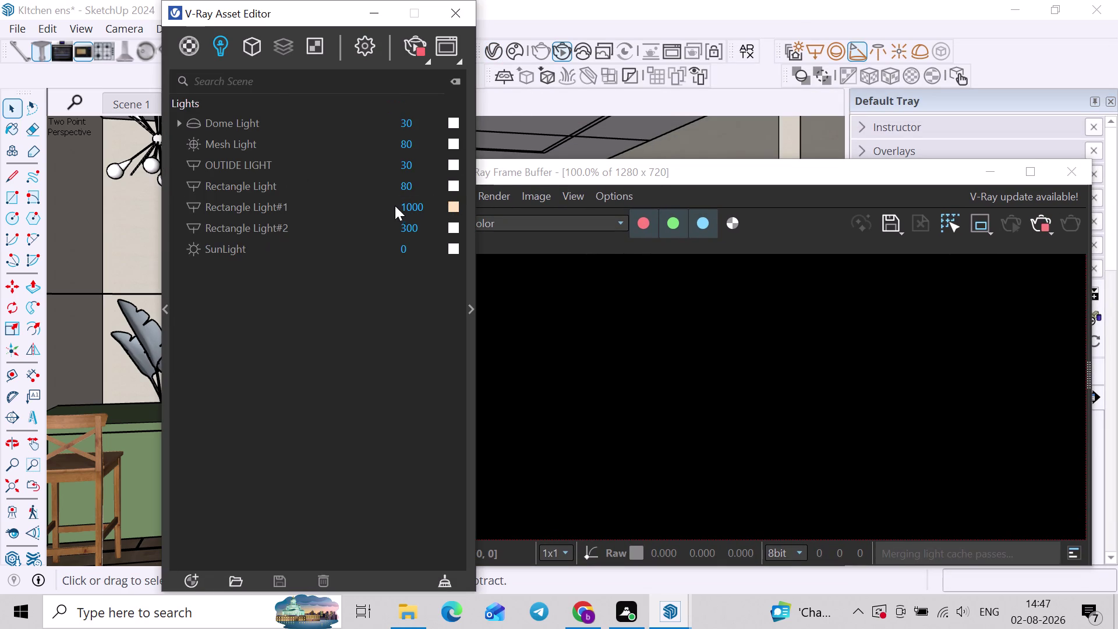
click(421, 163)
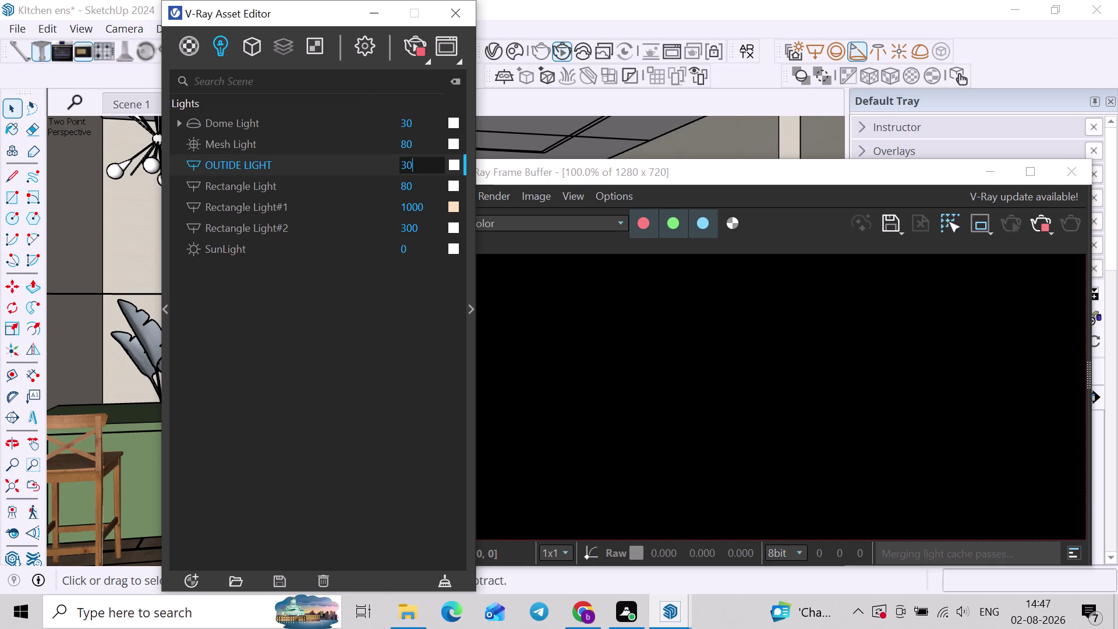
click(472, 310)
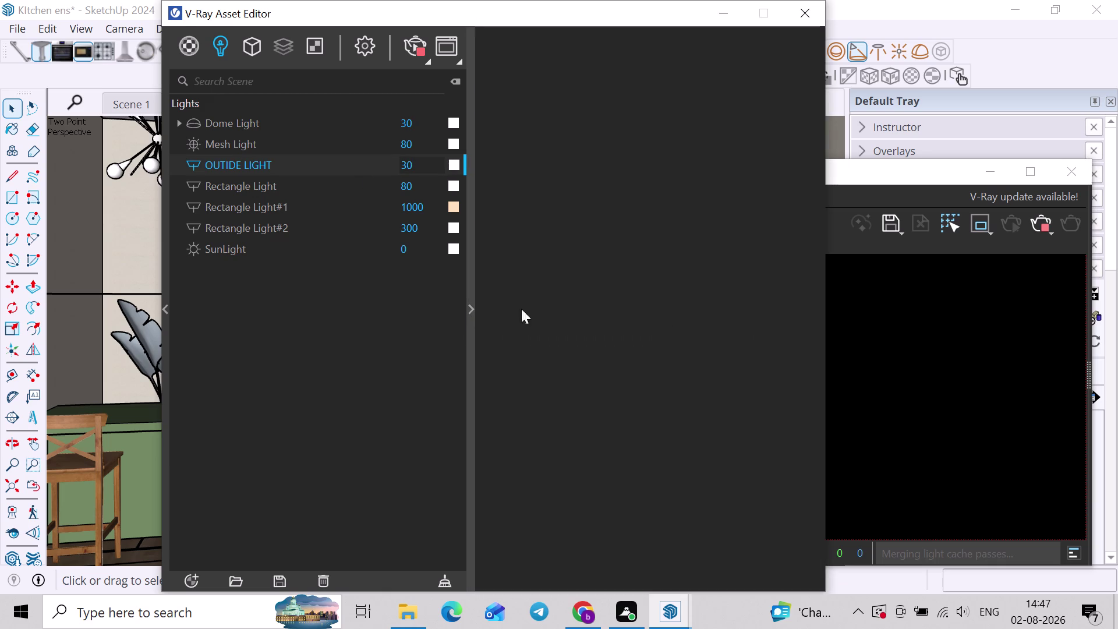
scroll(down, 3)
click(543, 450)
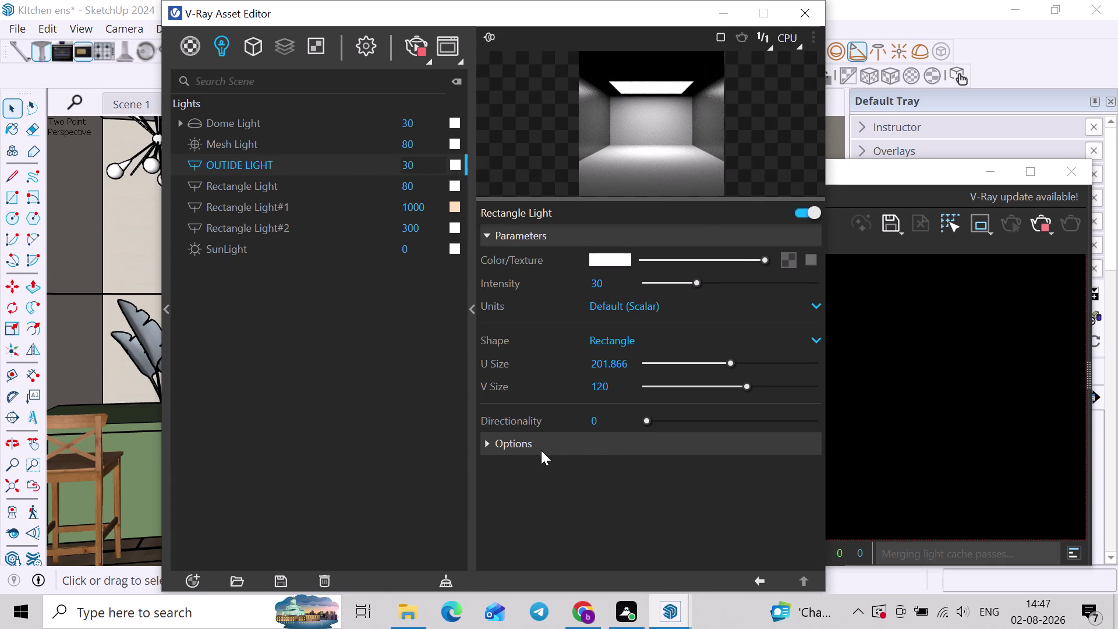
click(593, 470)
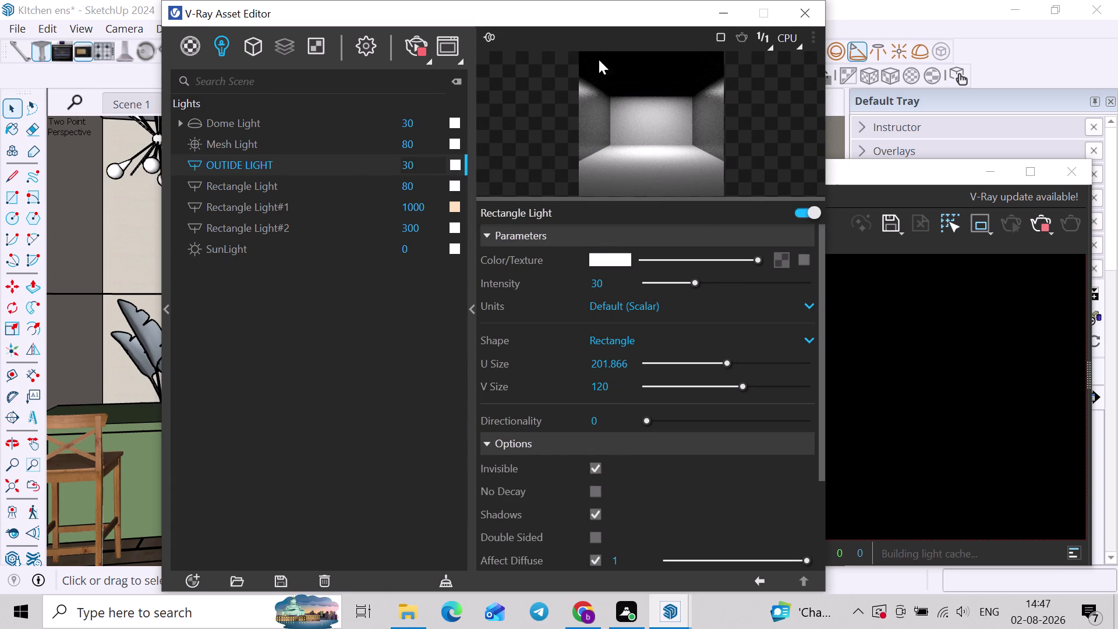
Shift the Asset Editor left, cancel the Delete Assets dialog, and bring the render window forward.
drag(620, 19, 457, 3)
scroll(down, 3)
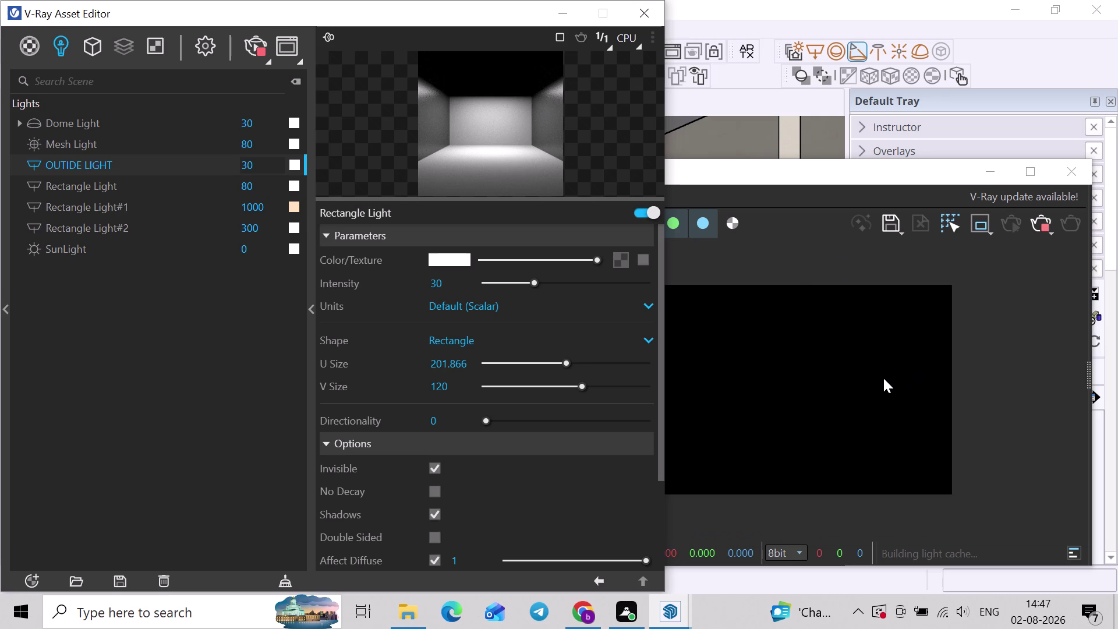
scroll(up, 3)
scroll(down, 3)
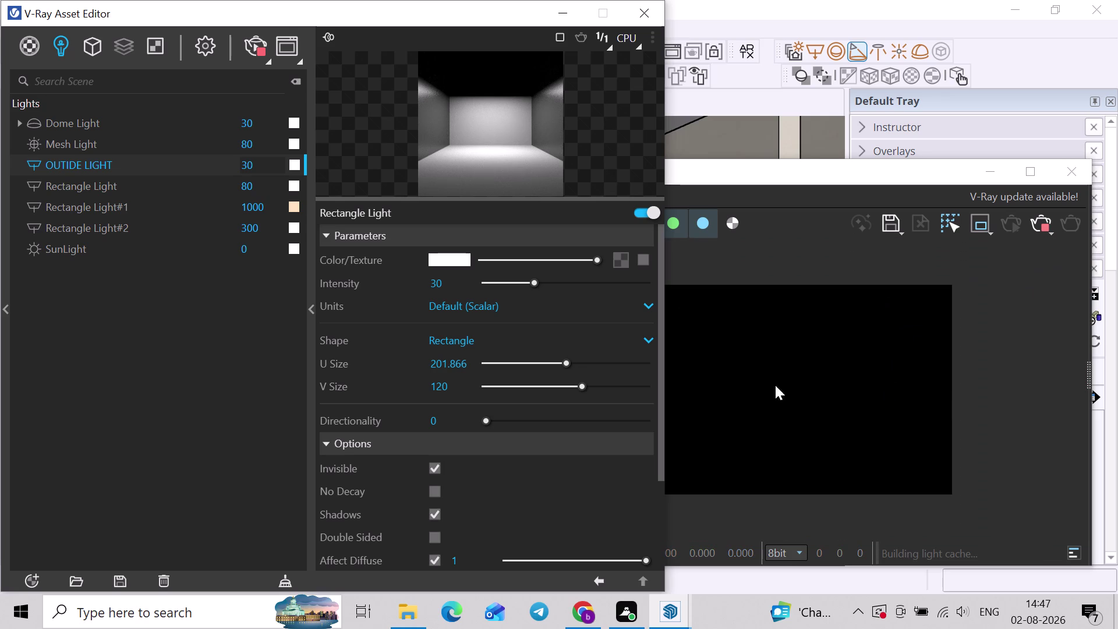
click(164, 583)
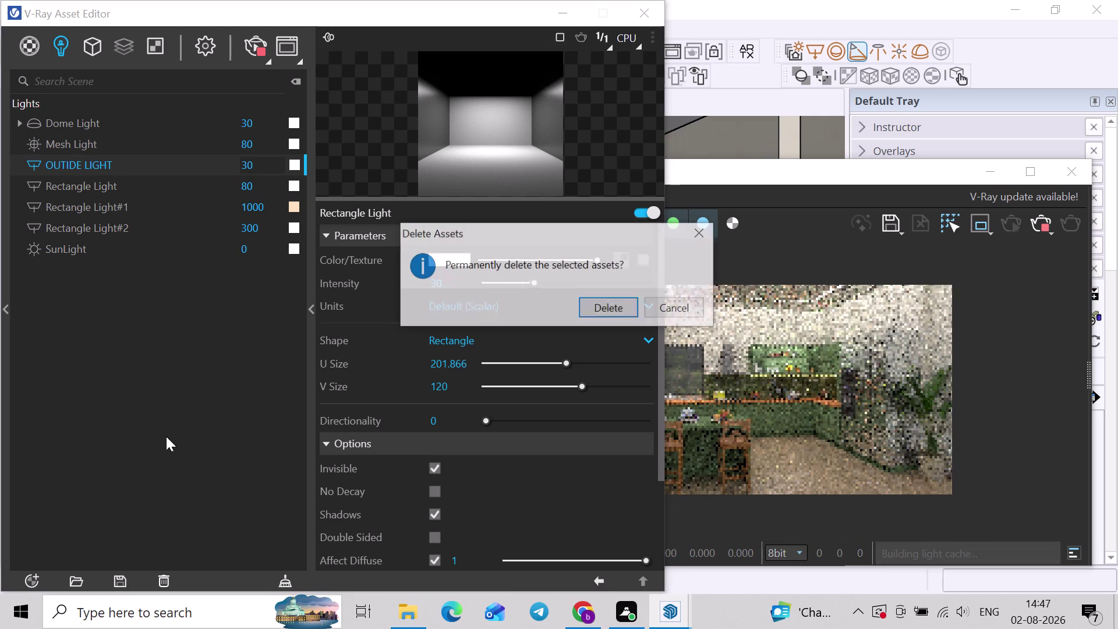
click(697, 233)
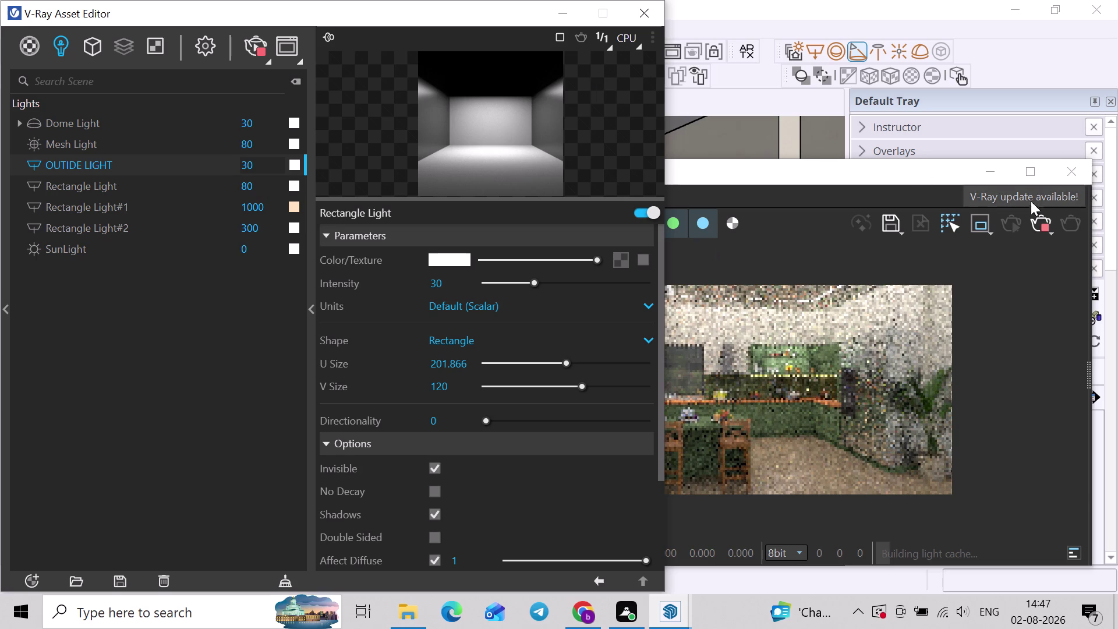
drag(833, 171, 712, 99)
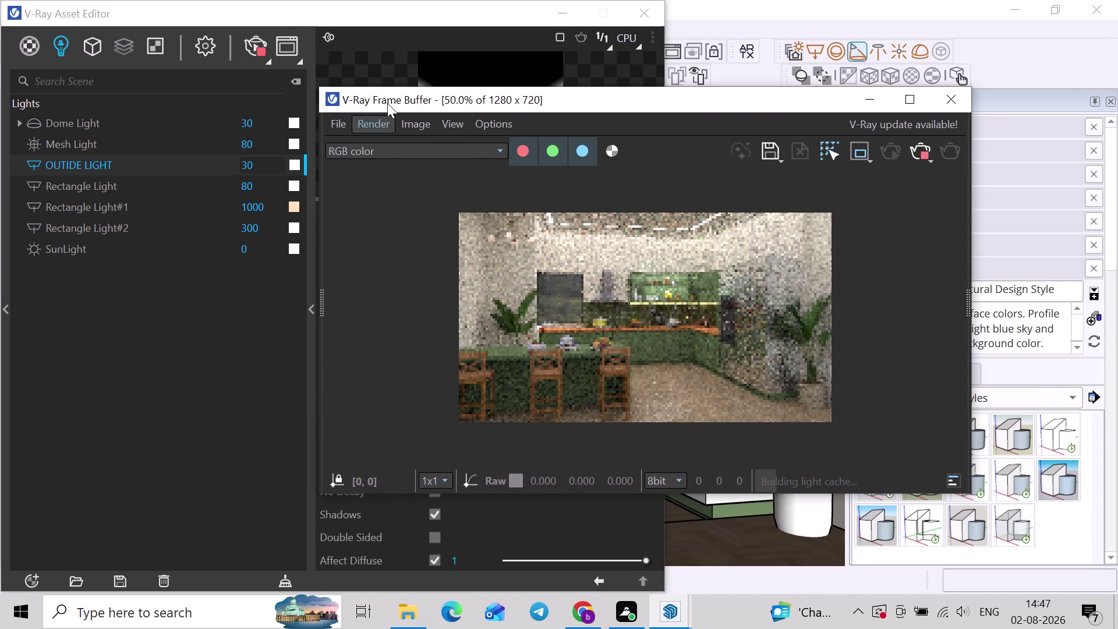
Reposition the render window and zoom and pan around the noisy render preview.
drag(320, 90, 487, 137)
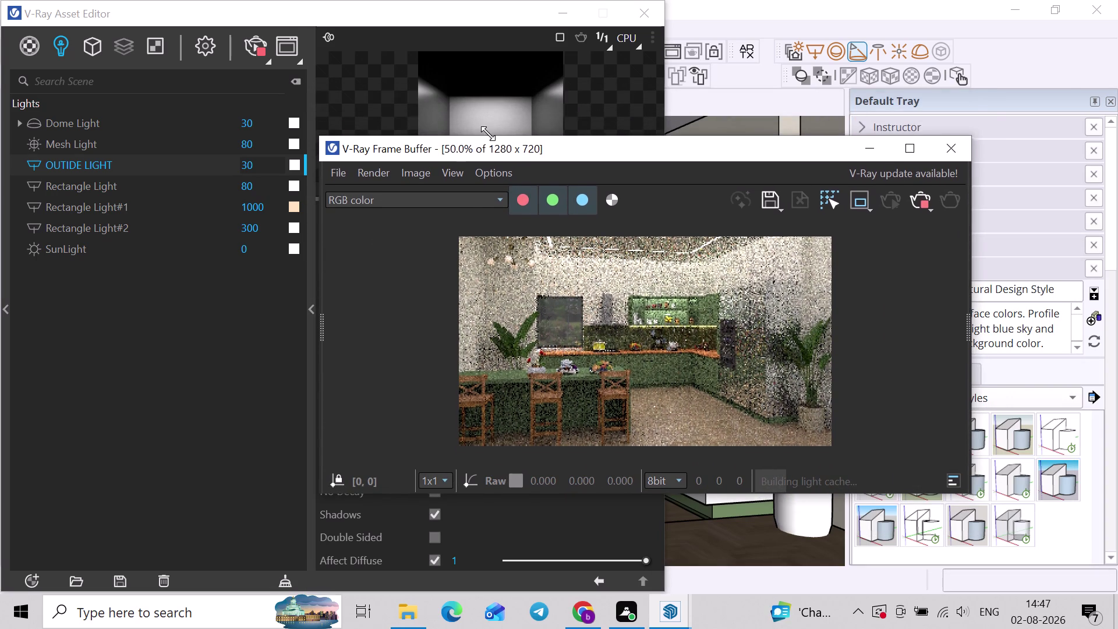
drag(486, 137, 508, 88)
scroll(up, 3)
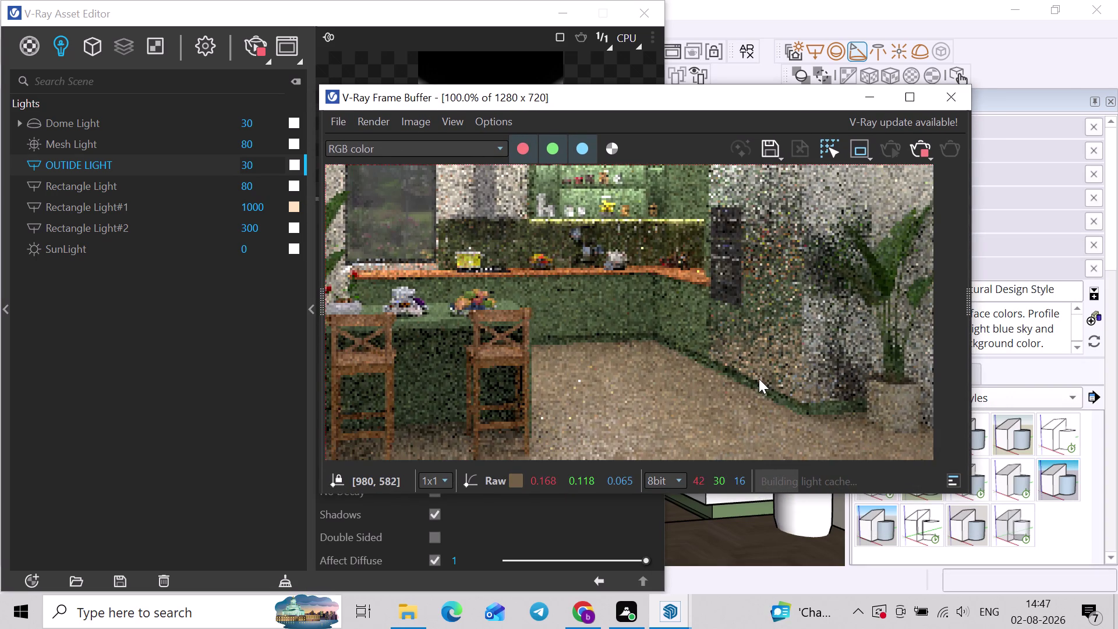
scroll(down, 3)
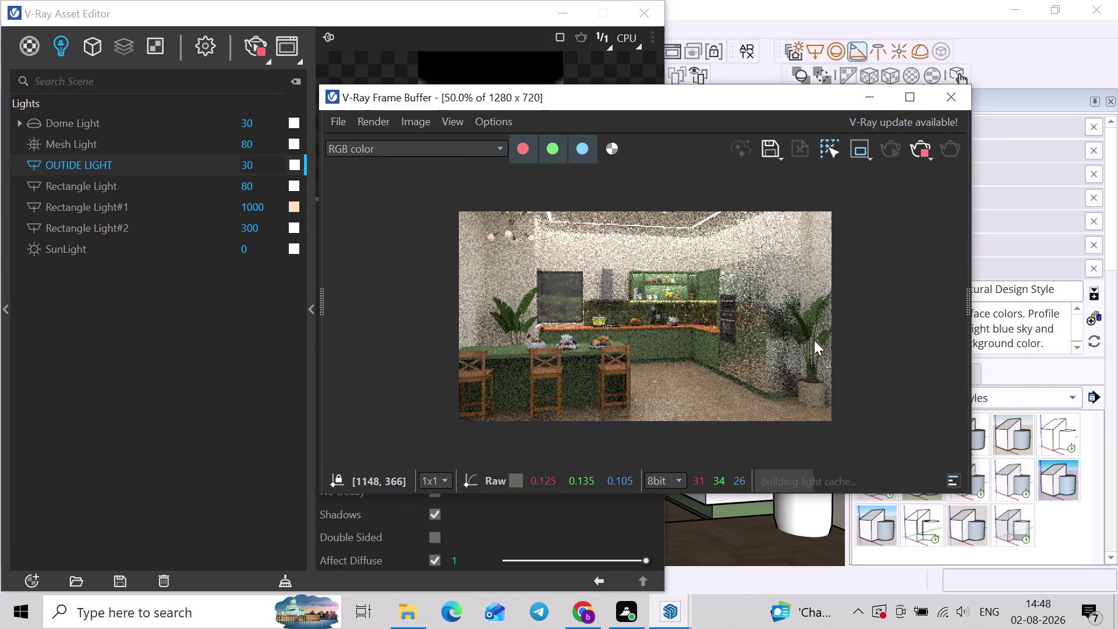
scroll(up, 3)
scroll(down, 3)
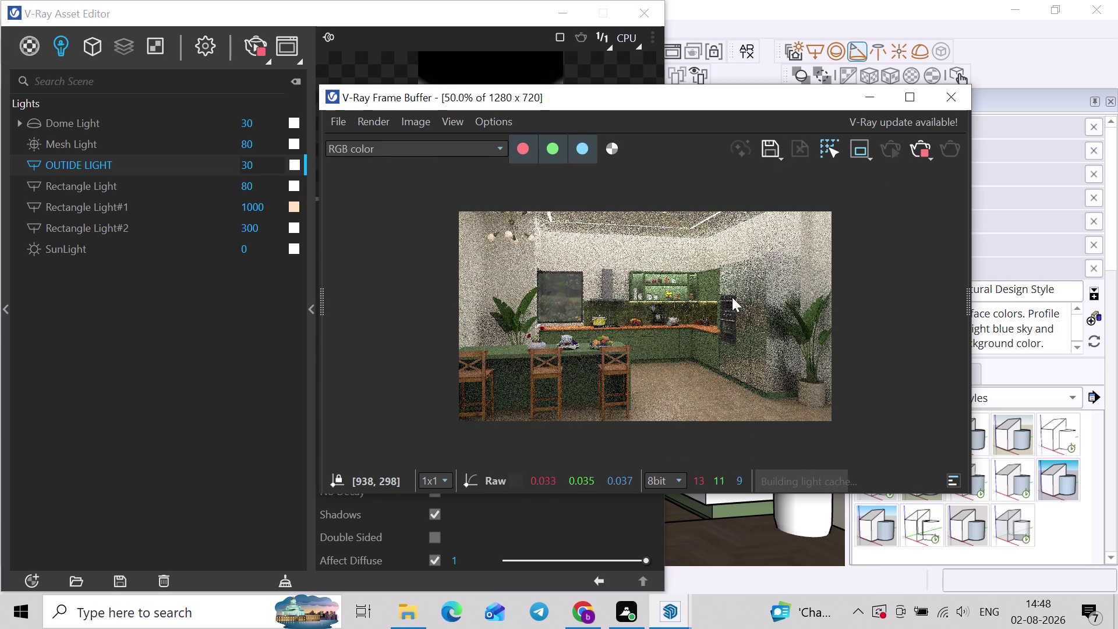
scroll(up, 3)
middle_drag(690, 321, 670, 356)
scroll(down, 3)
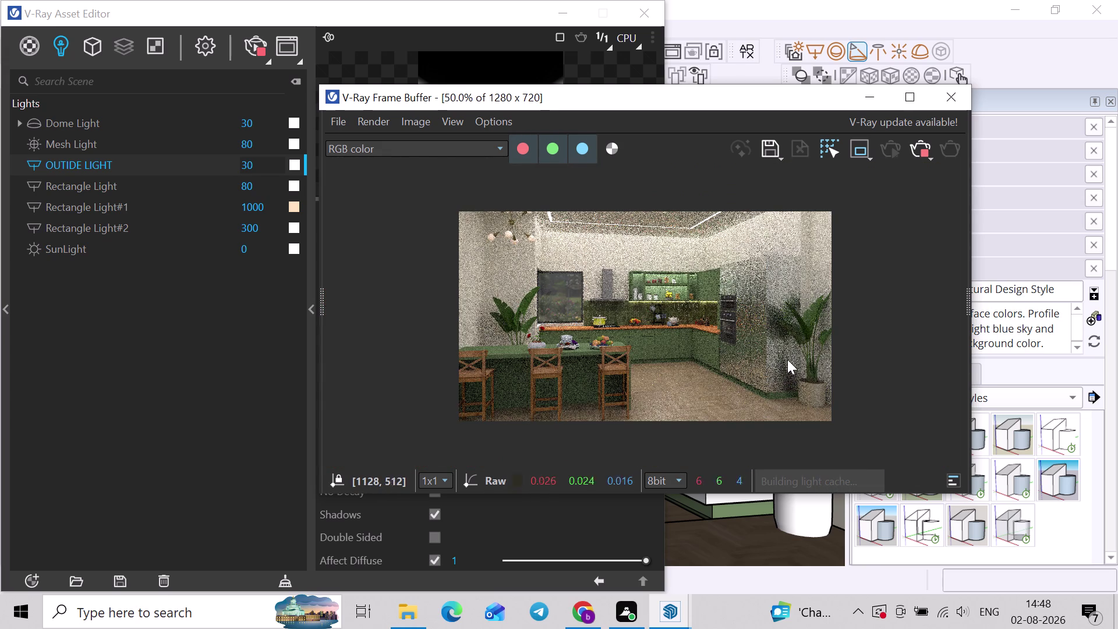
scroll(up, 3)
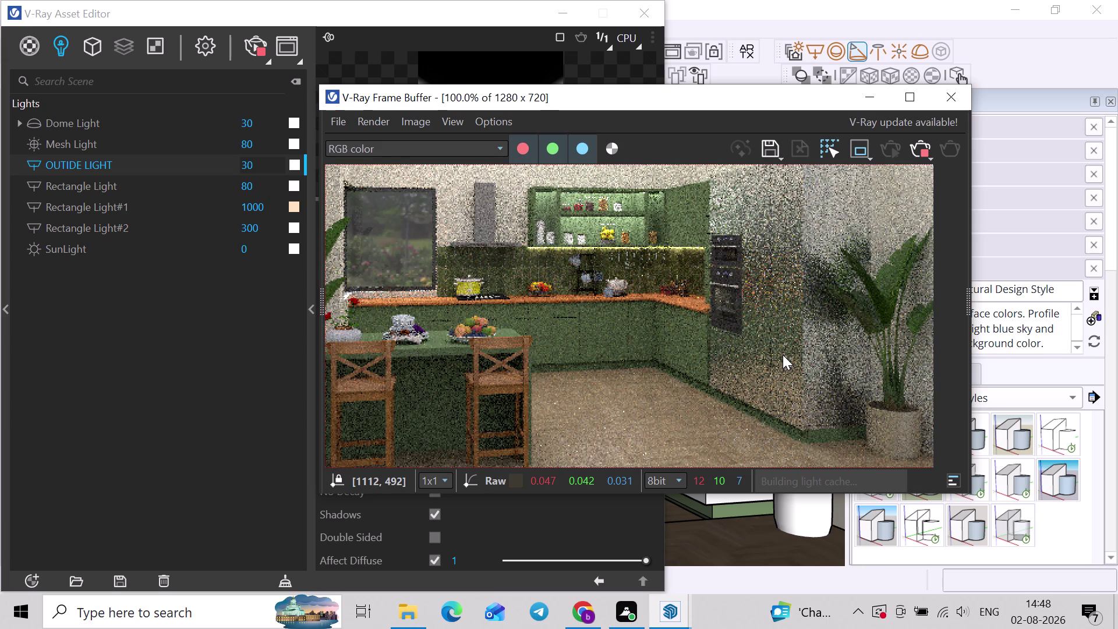
scroll(down, 3)
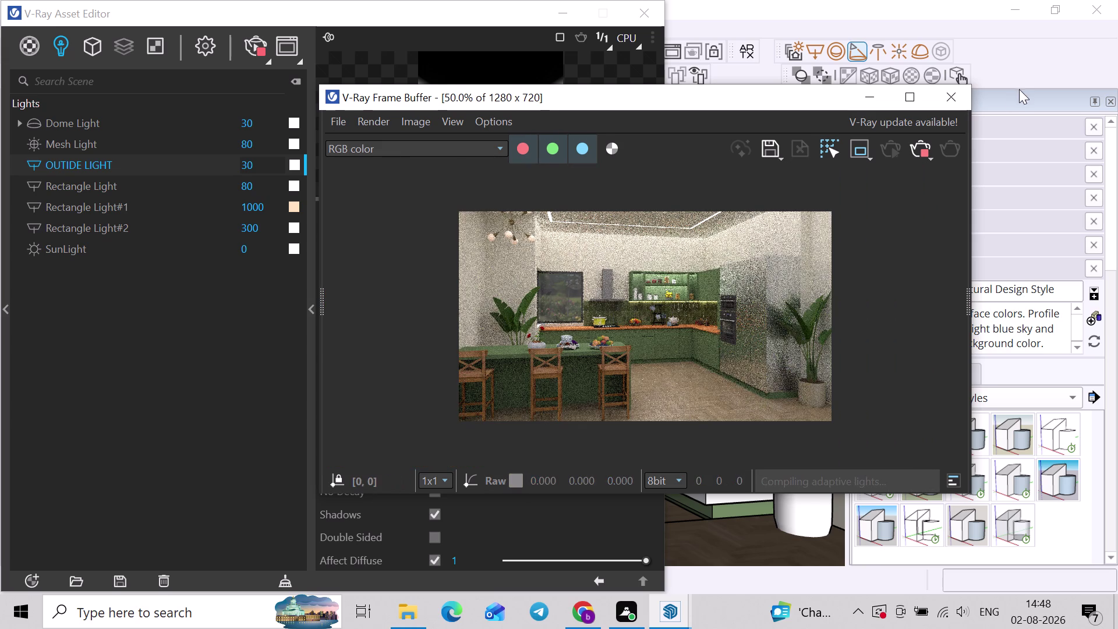
Abort the test render and close the Frame Buffer and Asset Editor windows.
click(927, 158)
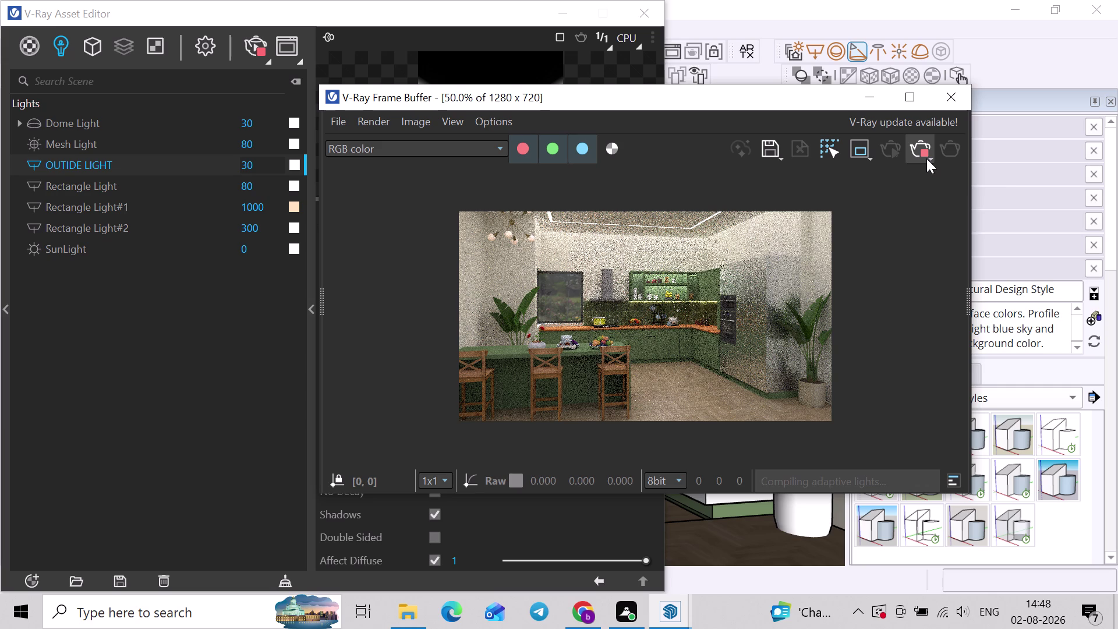
click(951, 112)
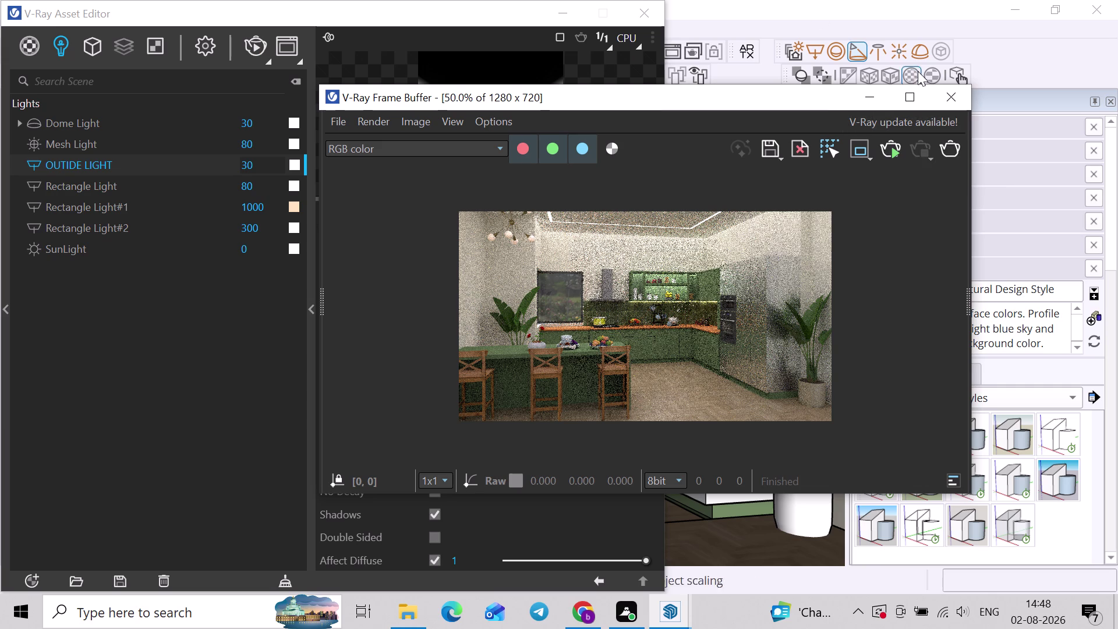
click(1006, 14)
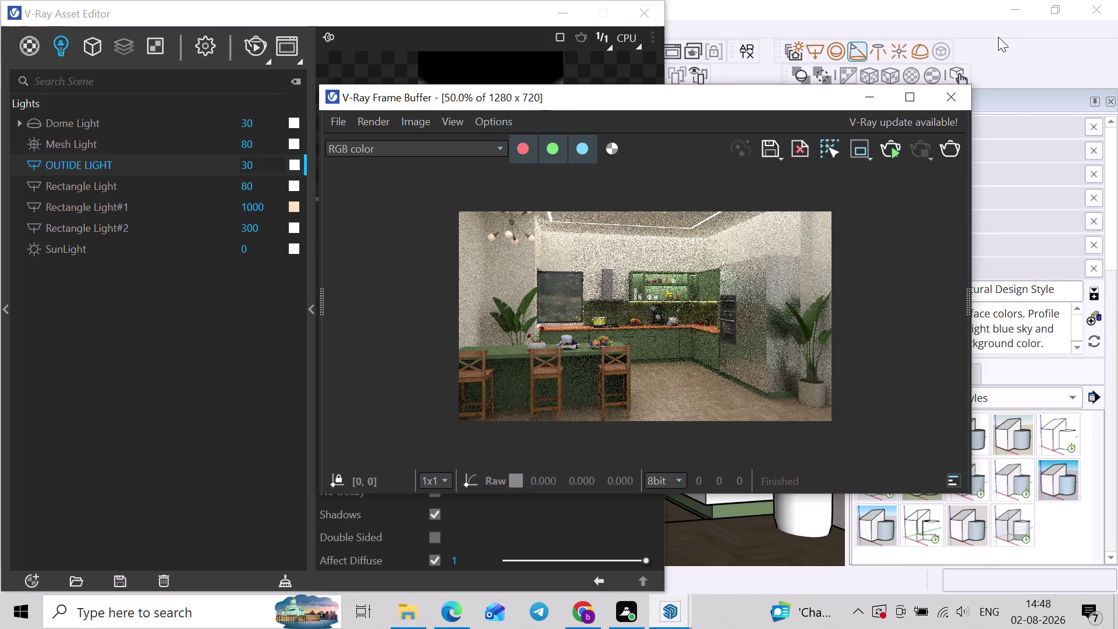
click(964, 99)
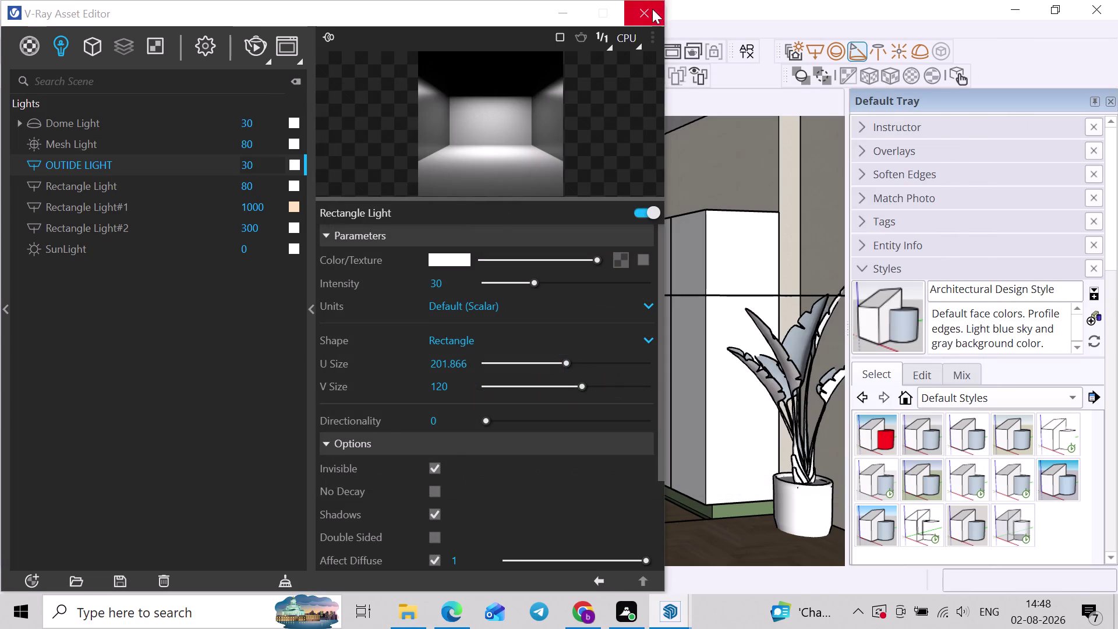
click(652, 9)
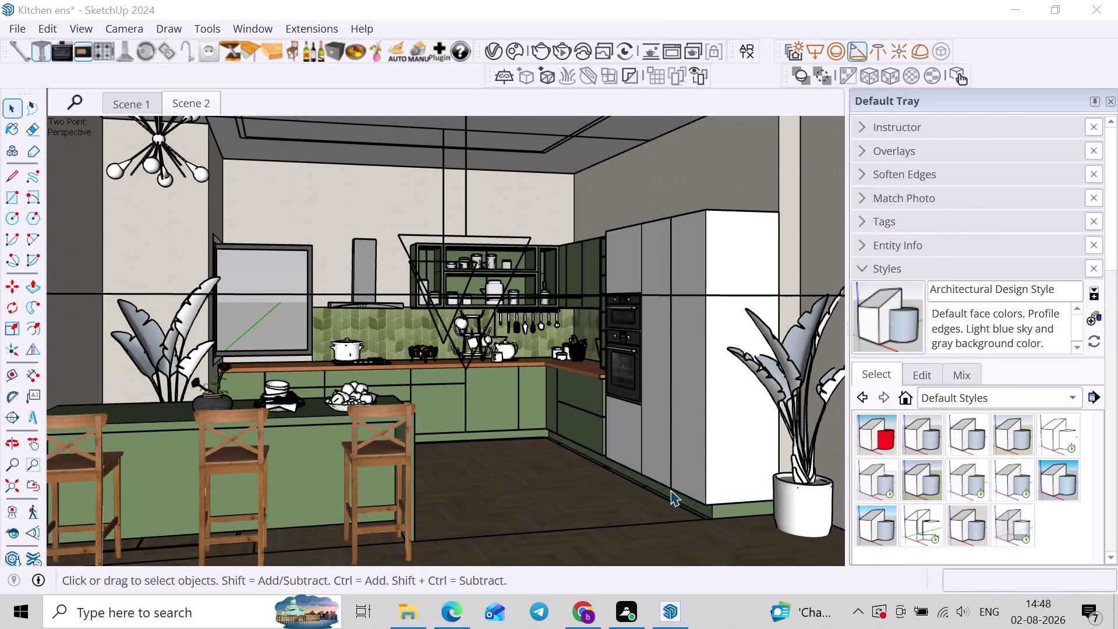
Set the camera field of view to 40 degrees.
click(30, 488)
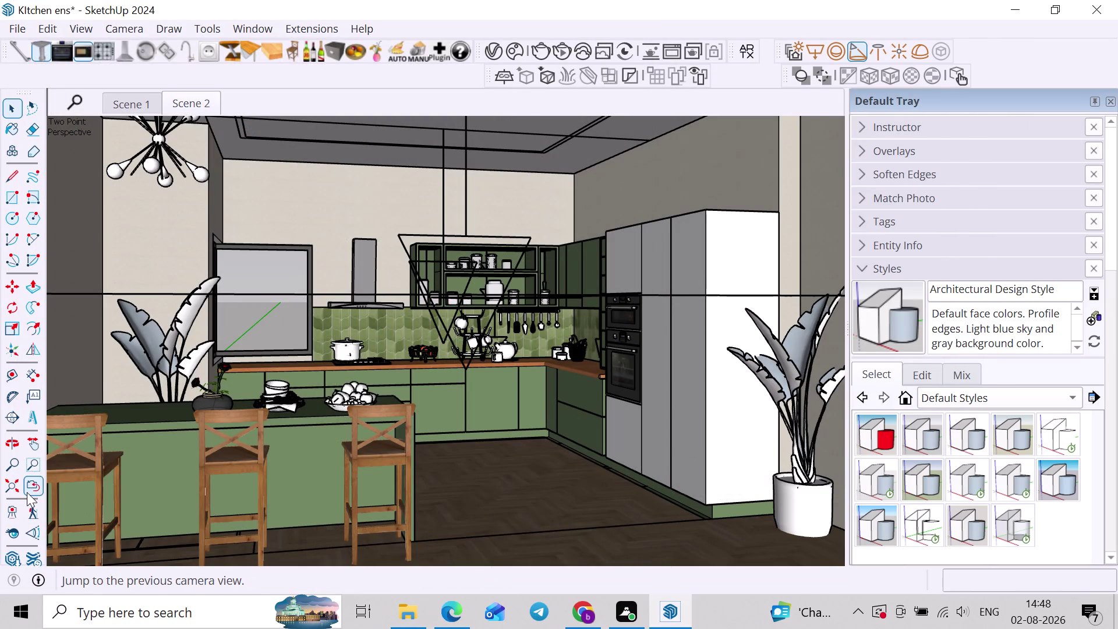
key(space)
click(33, 535)
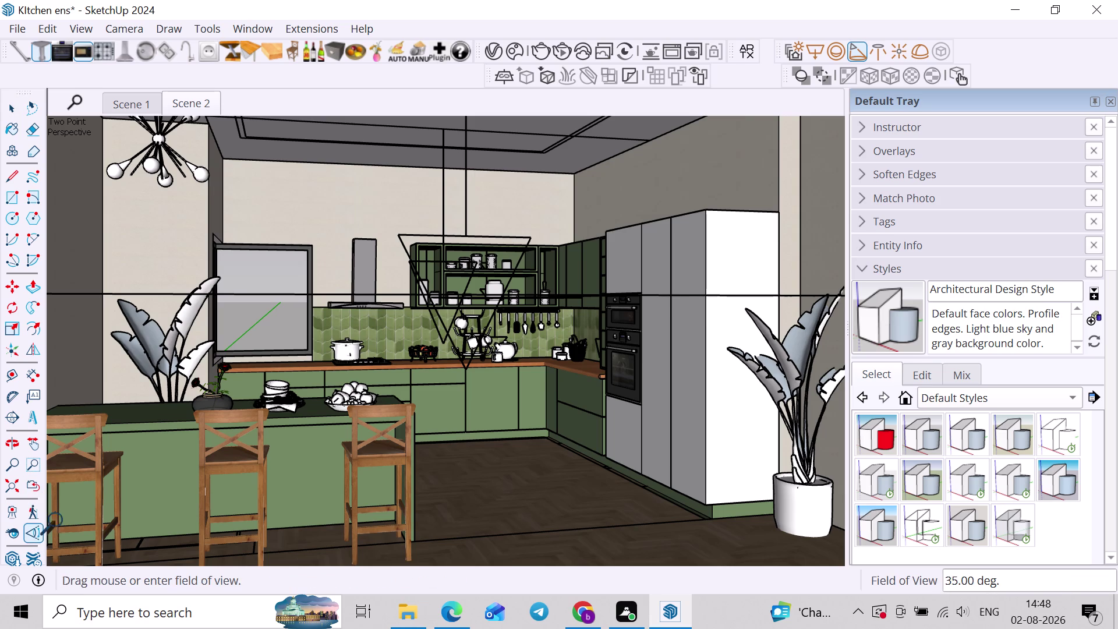
text(4)
text(0)
key(Return)
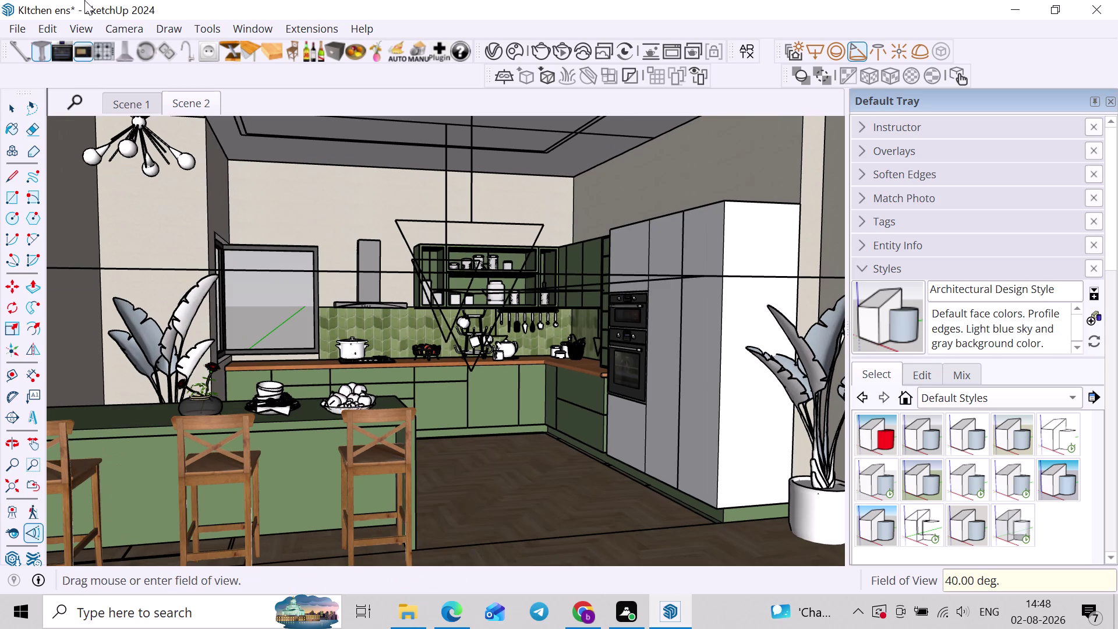
Switch the camera to Two-Point Perspective and pan to recenter the kitchen.
click(135, 28)
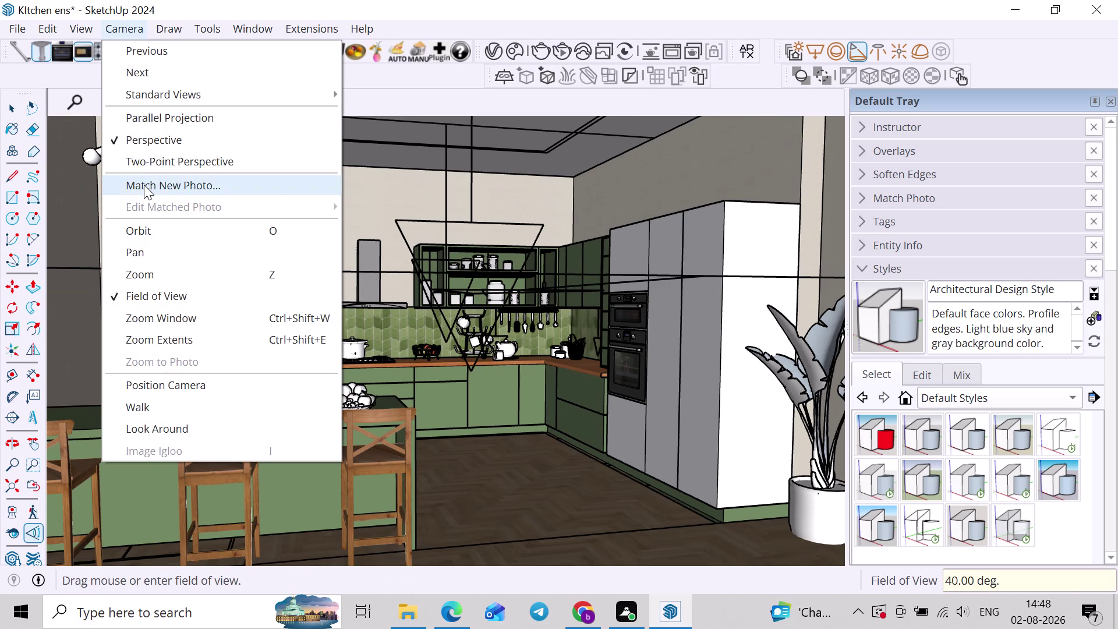
click(145, 160)
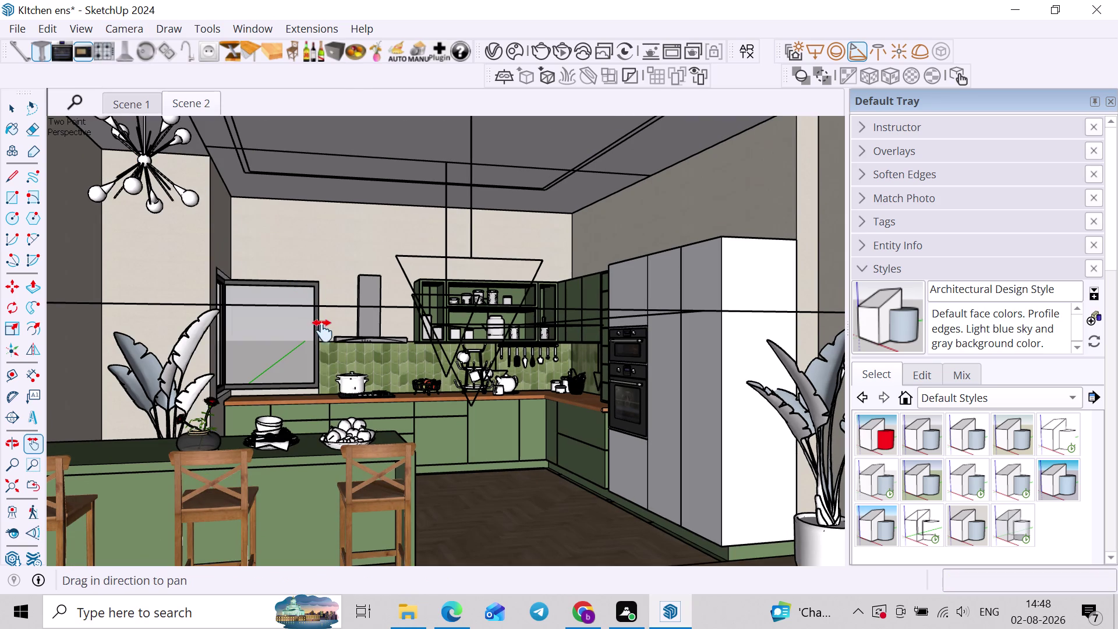
middle_drag(322, 336, 322, 315)
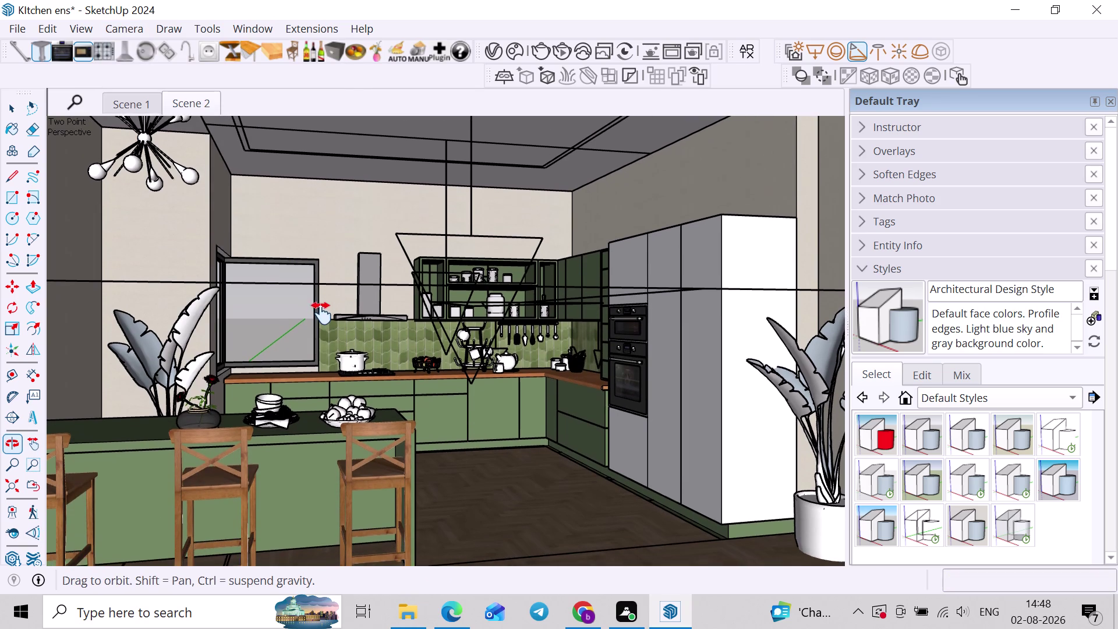
middle_drag(322, 315, 324, 299)
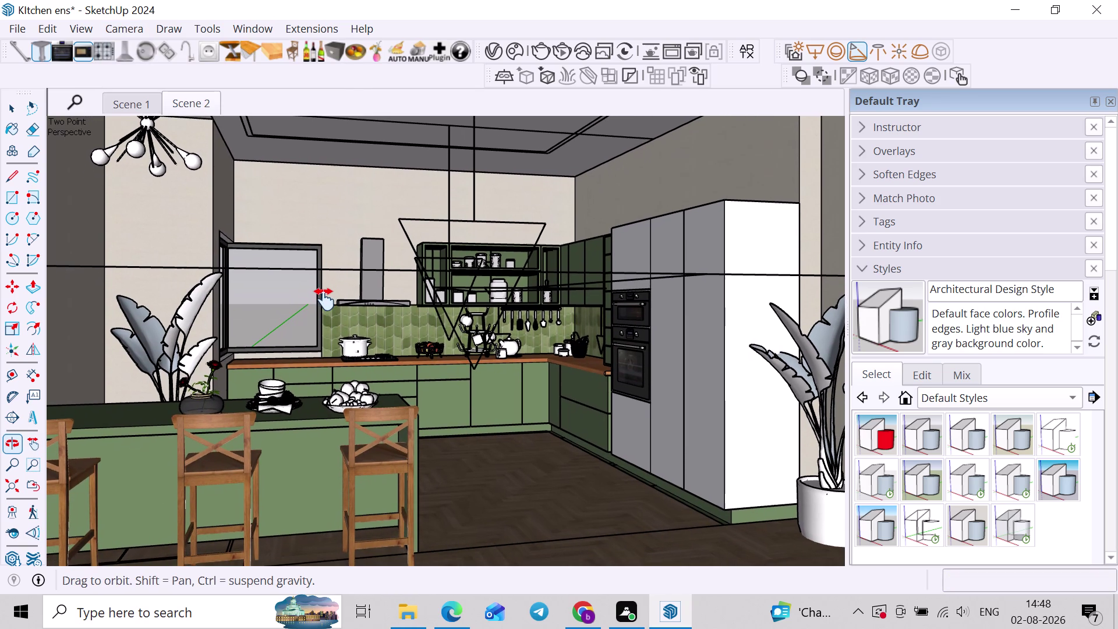
middle_drag(324, 300, 326, 291)
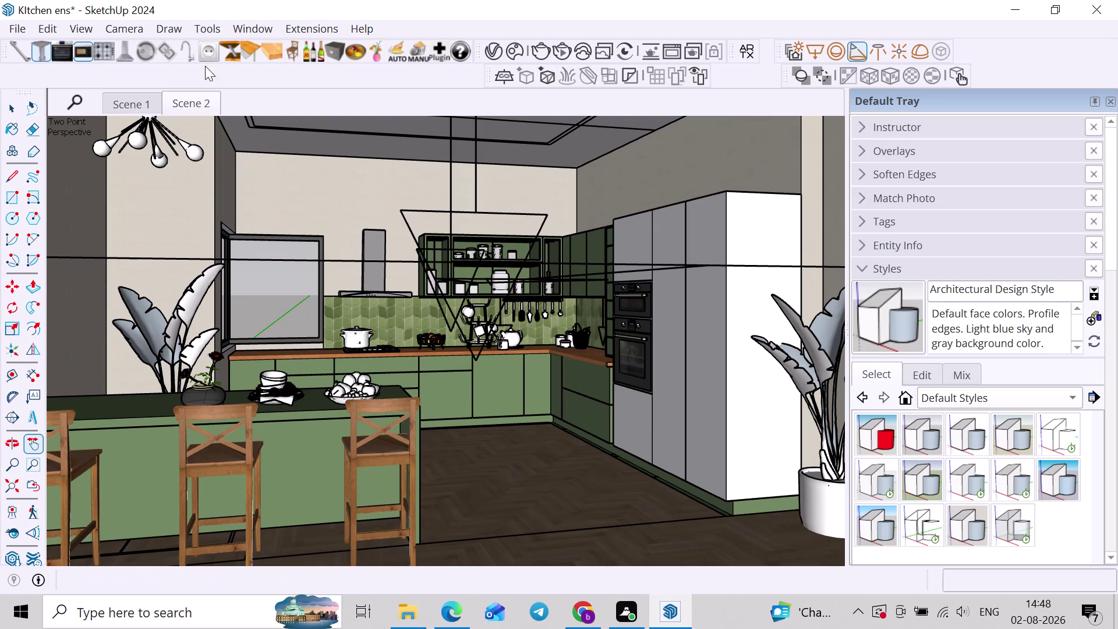
click(569, 52)
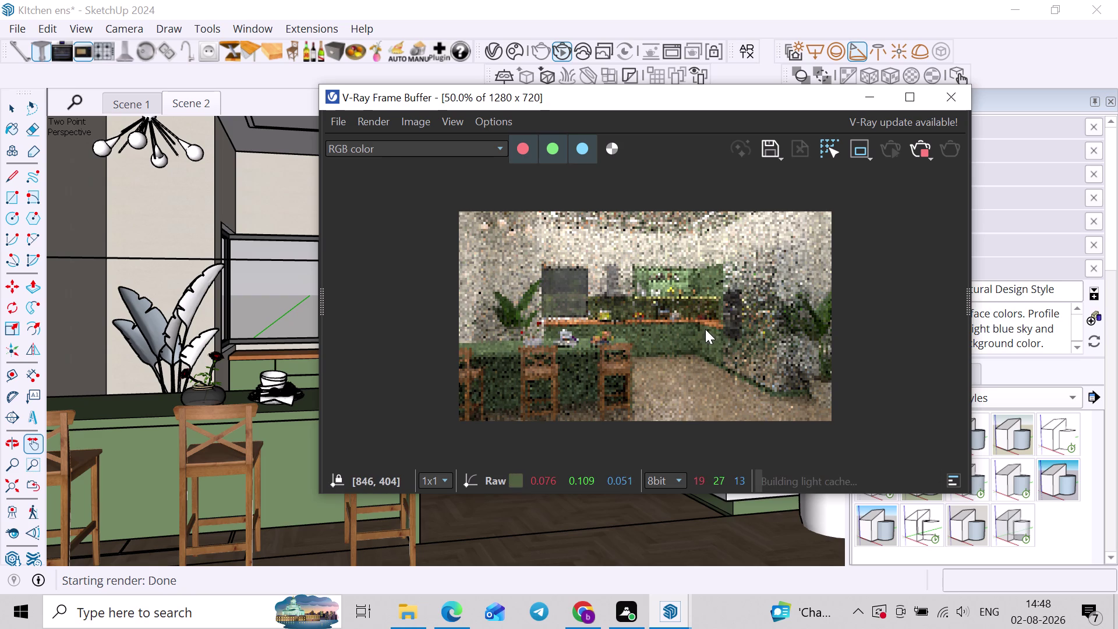
Zoom in and out of the V-Ray Frame Buffer to inspect the re-render's detail.
scroll(down, 3)
scroll(up, 3)
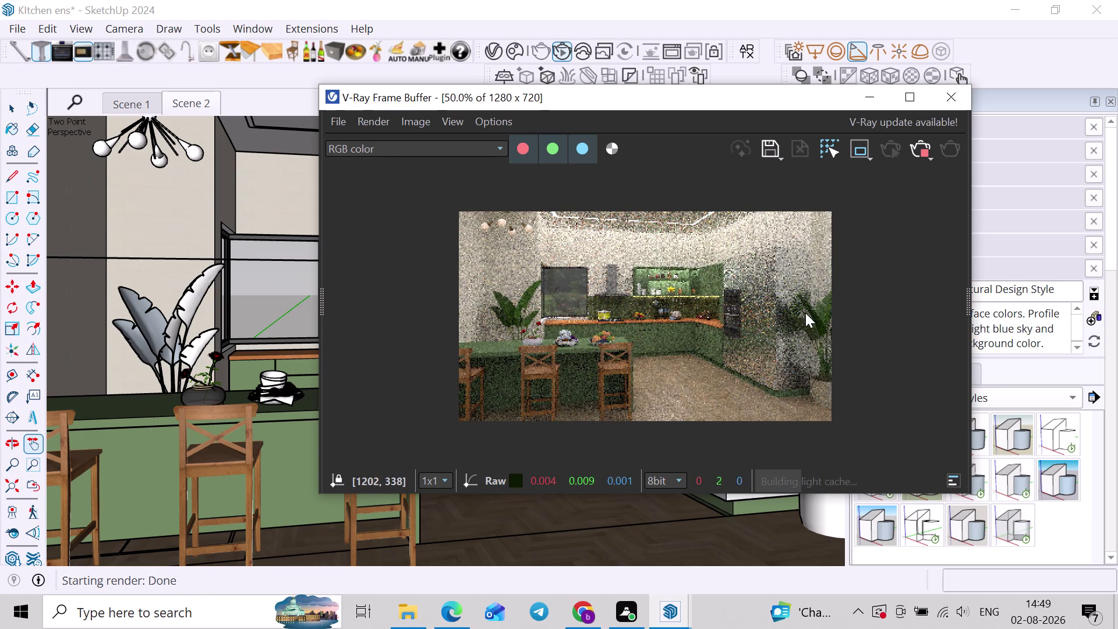
scroll(up, 3)
scroll(down, 3)
scroll(up, 3)
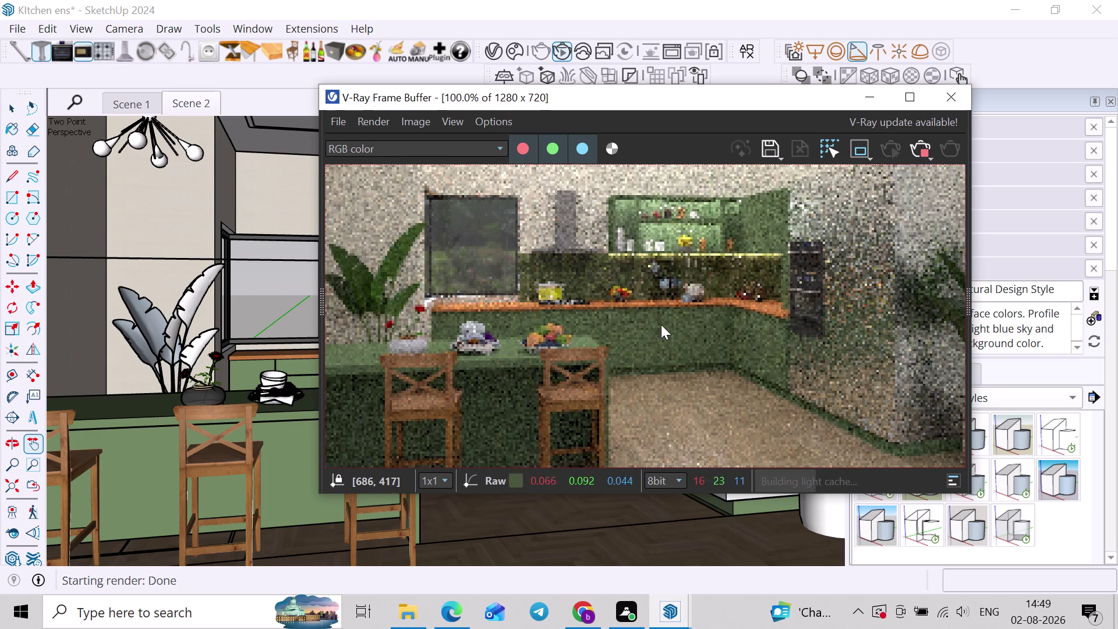
scroll(down, 3)
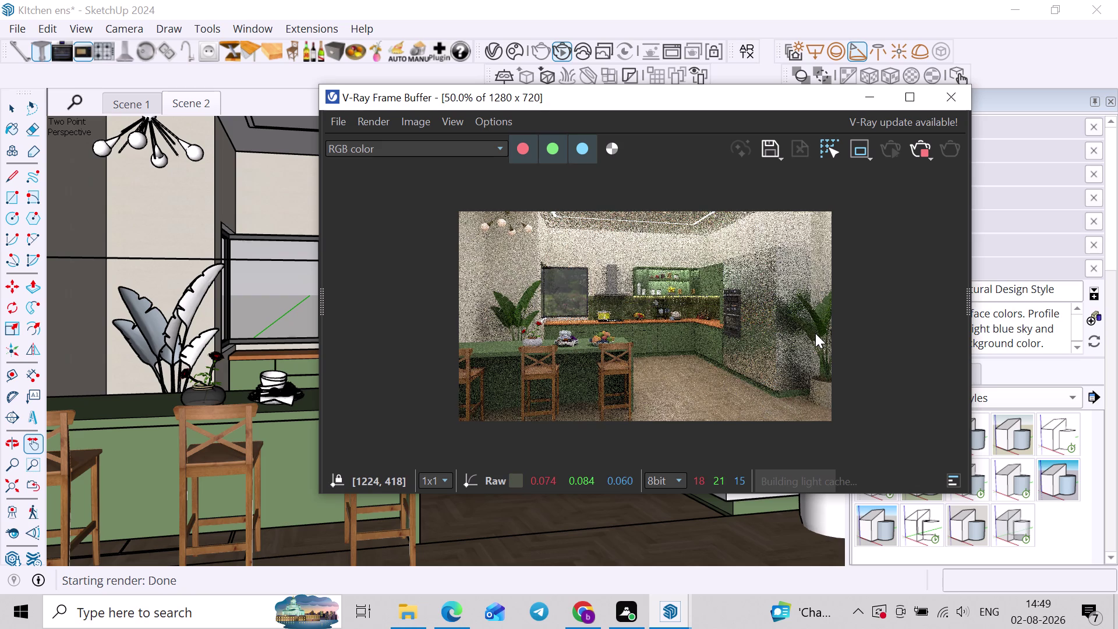
scroll(up, 3)
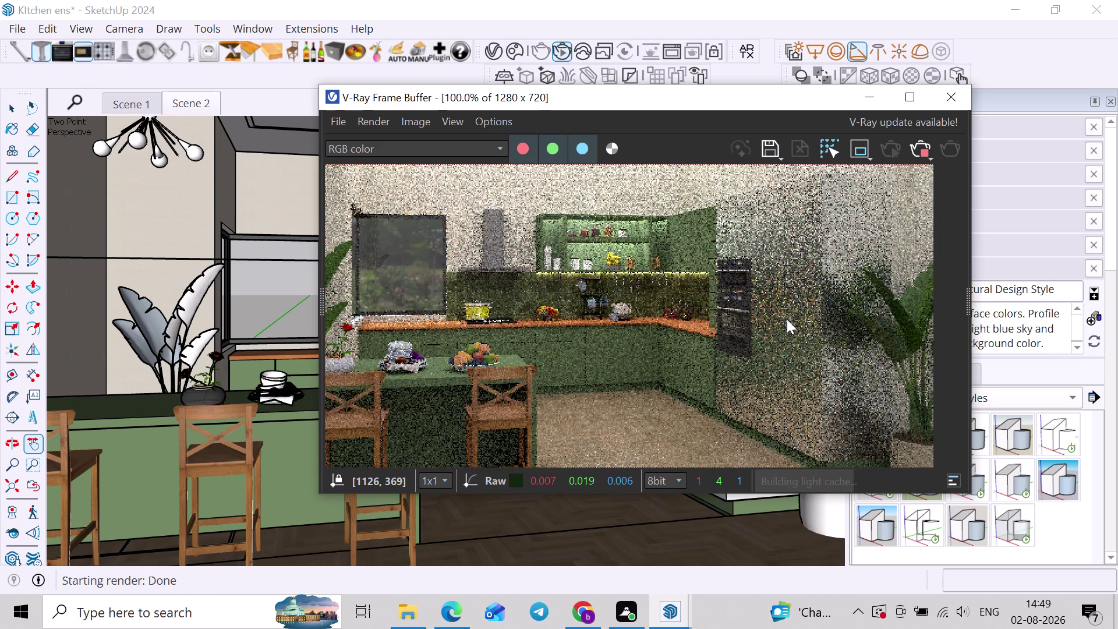
scroll(down, 3)
scroll(up, 3)
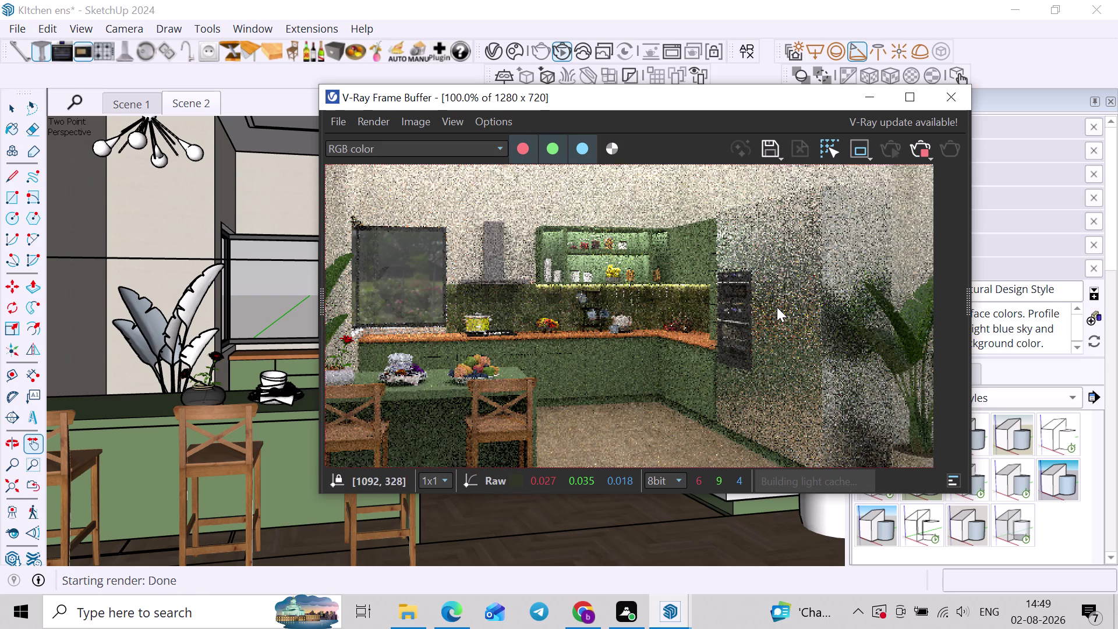
scroll(down, 3)
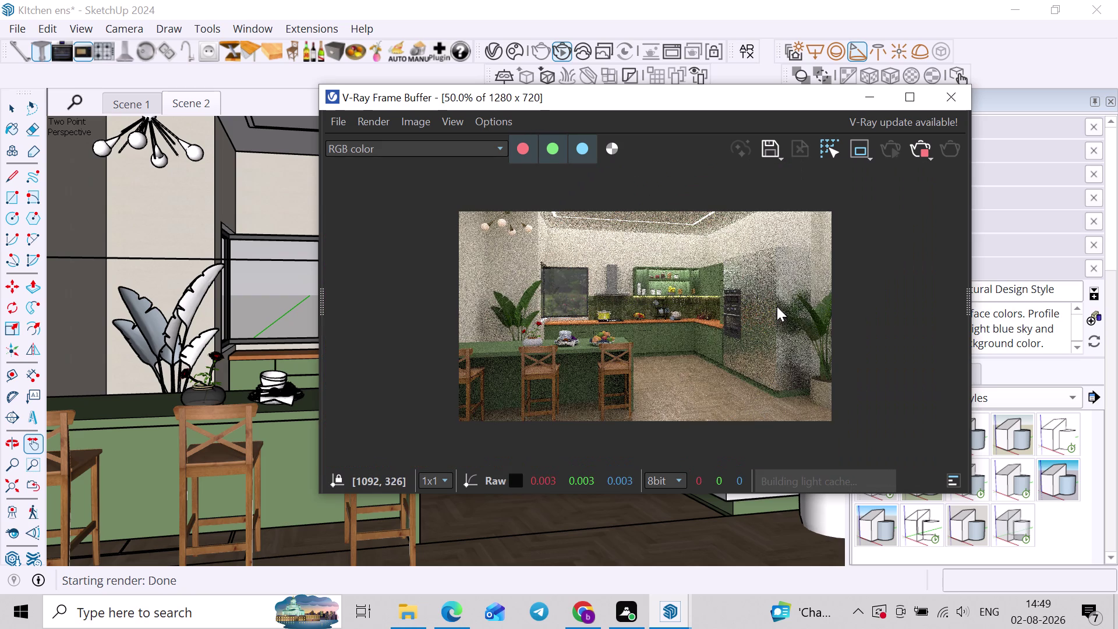
scroll(up, 3)
scroll(up, 3)
scroll(down, 3)
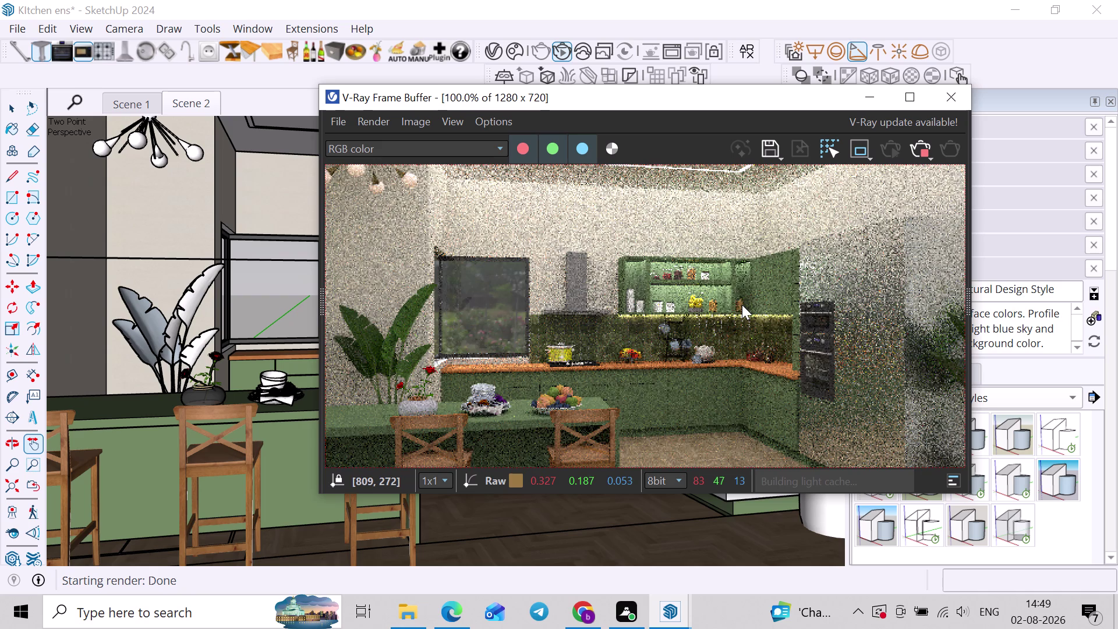
scroll(up, 3)
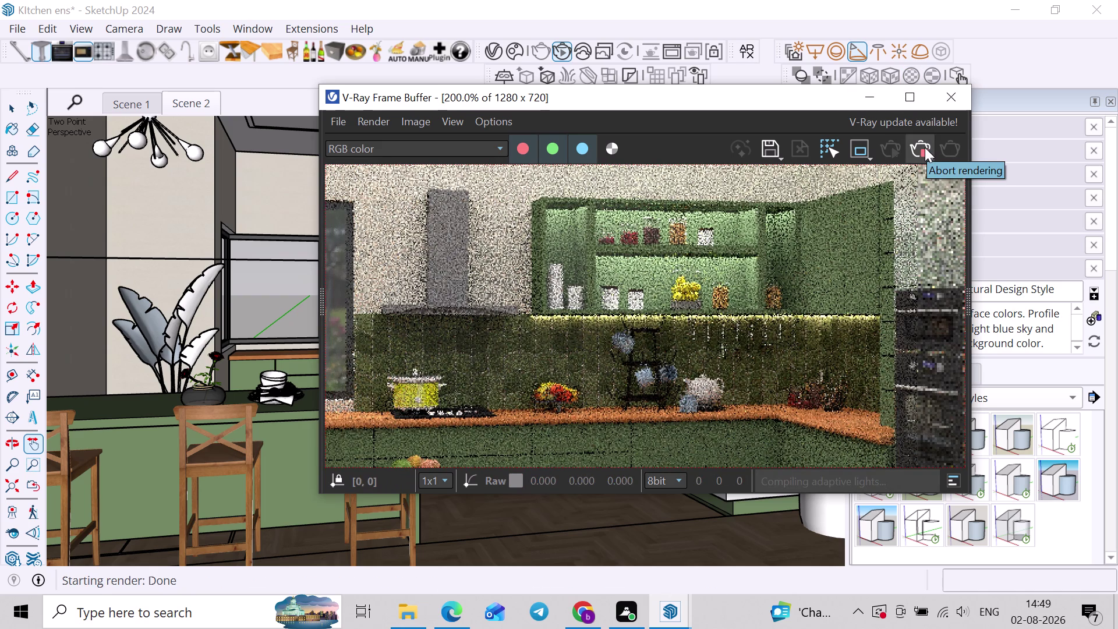
Abort the in-progress render and close the Frame Buffer window.
click(925, 147)
click(963, 80)
click(945, 94)
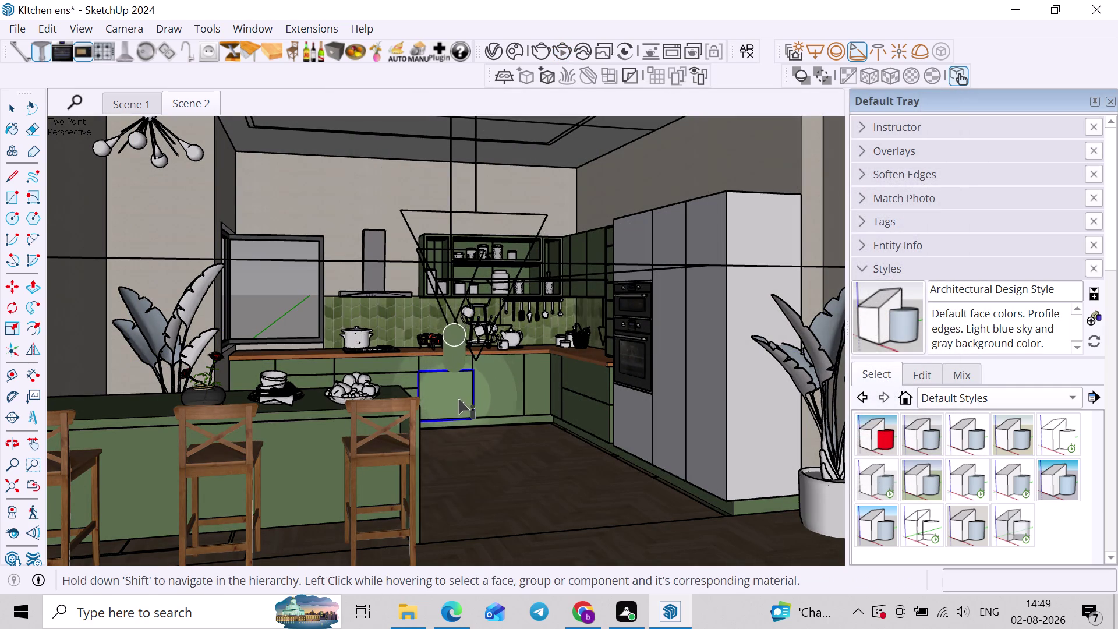
Orbit from Scene 2 into a close view of the open shelves and canisters.
key(space)
right_click(174, 101)
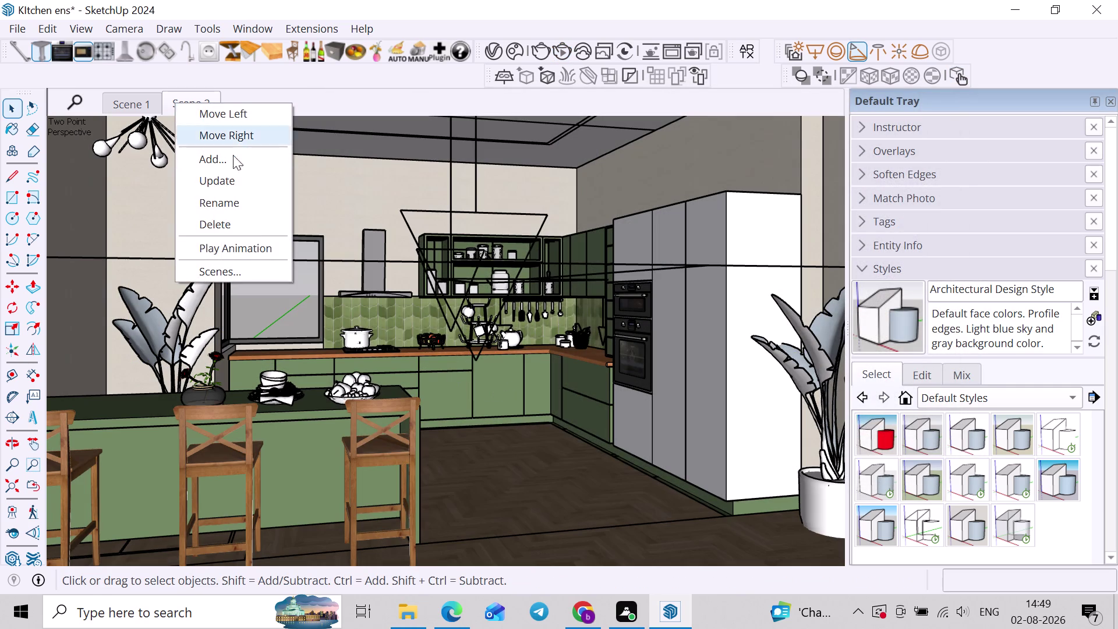
click(238, 179)
scroll(down, 3)
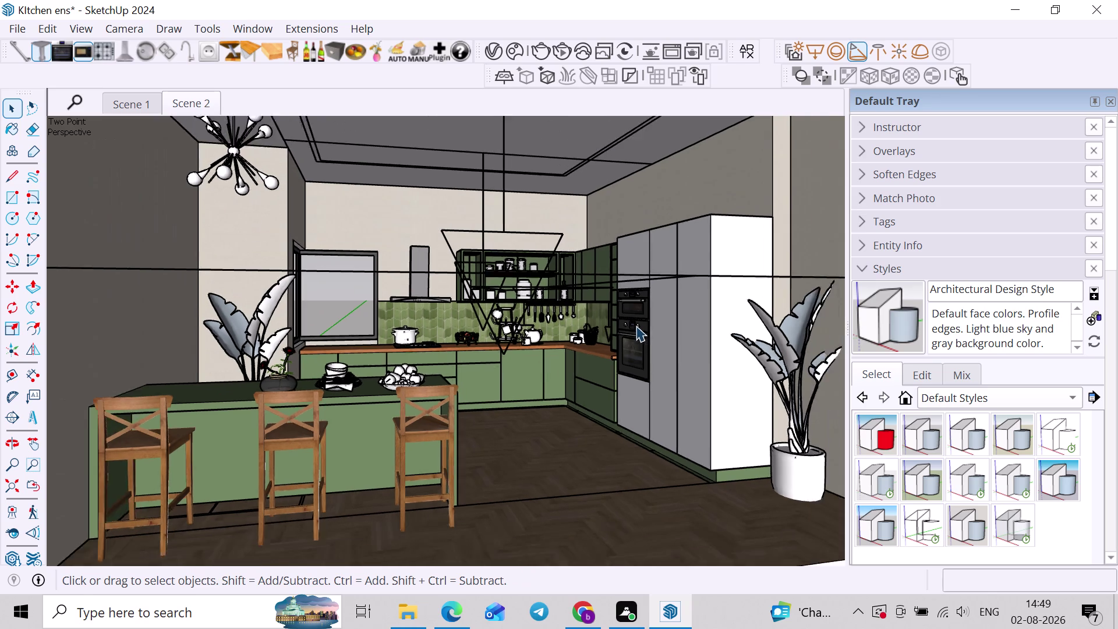
middle_drag(628, 327, 545, 378)
scroll(up, 3)
middle_drag(643, 321, 525, 366)
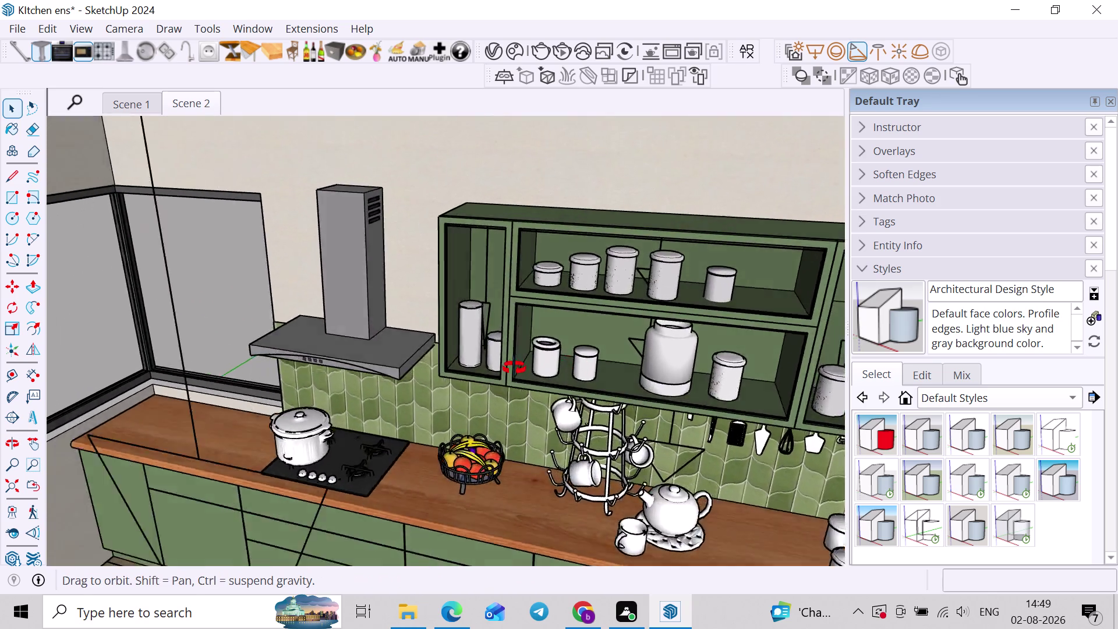
middle_drag(525, 365, 462, 373)
scroll(up, 3)
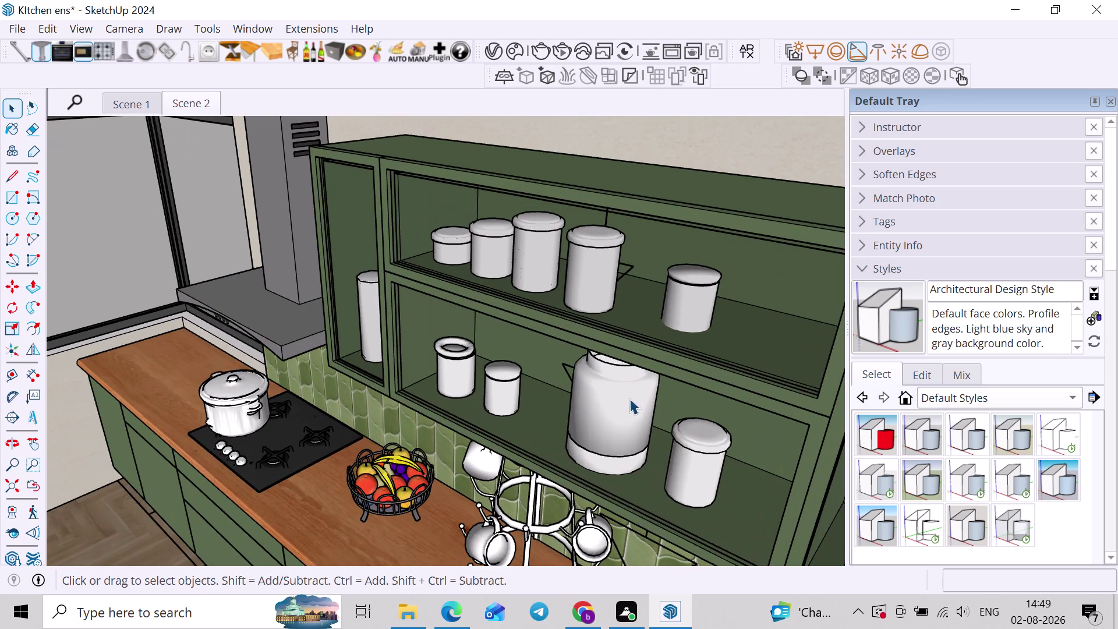
click(629, 398)
middle_drag(618, 407, 626, 392)
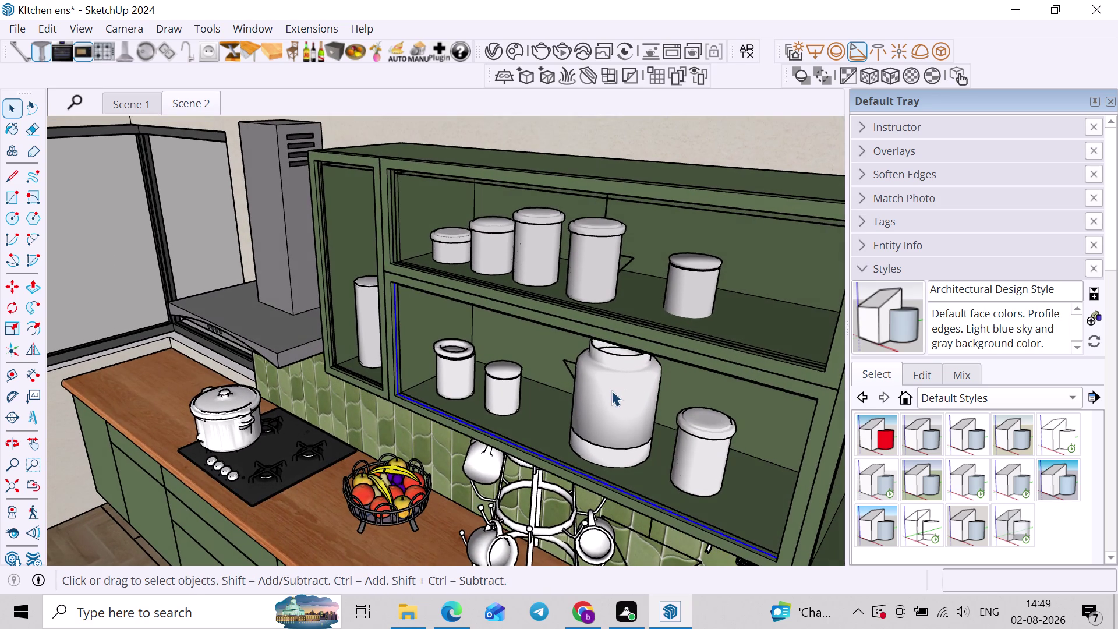
Select the large jar and small canisters and nudge them on the shelf.
key(h)
click(597, 394)
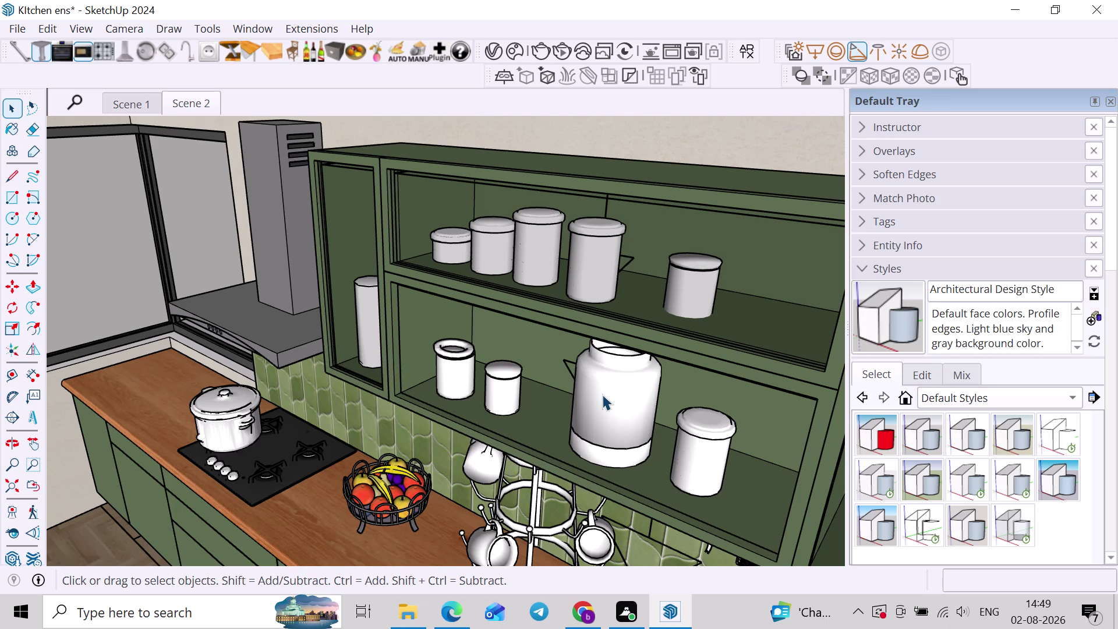
click(714, 455)
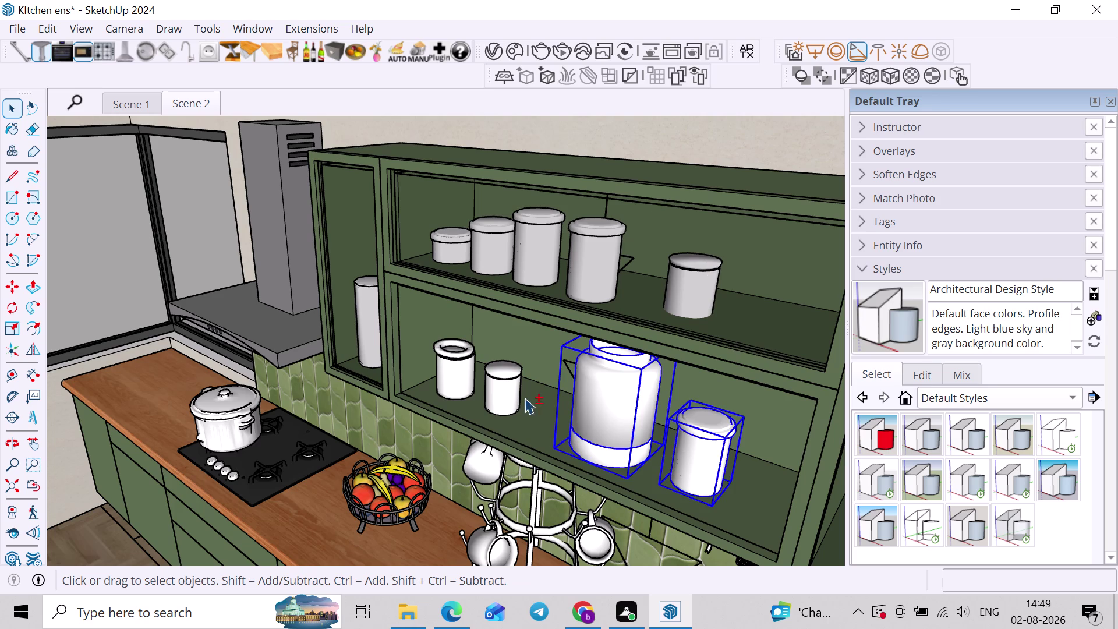
click(504, 391)
click(469, 373)
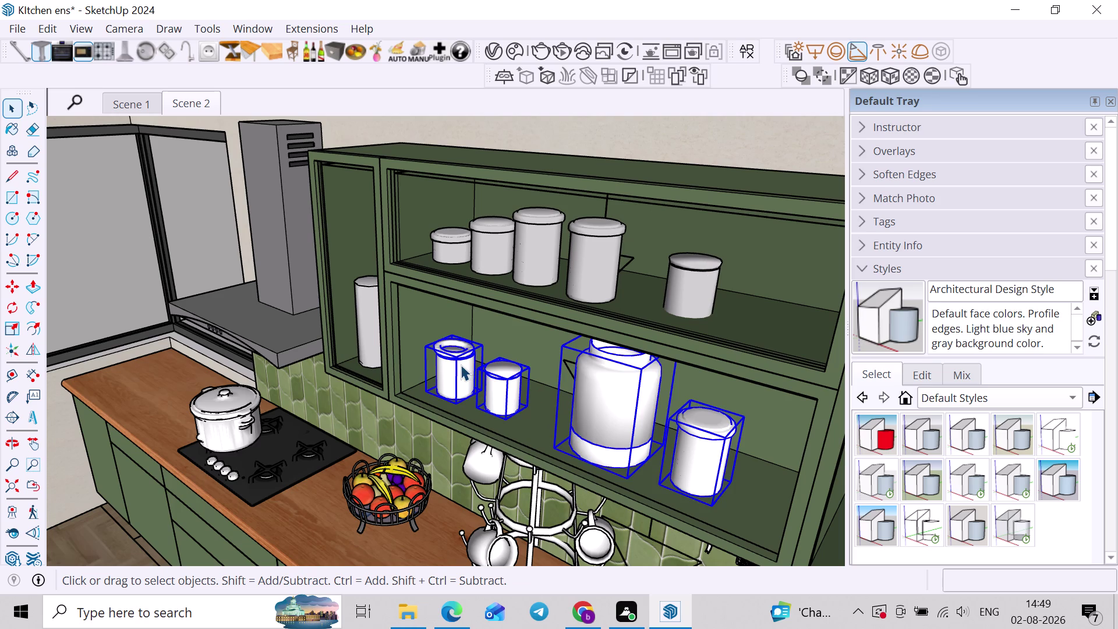
key(m)
click(456, 396)
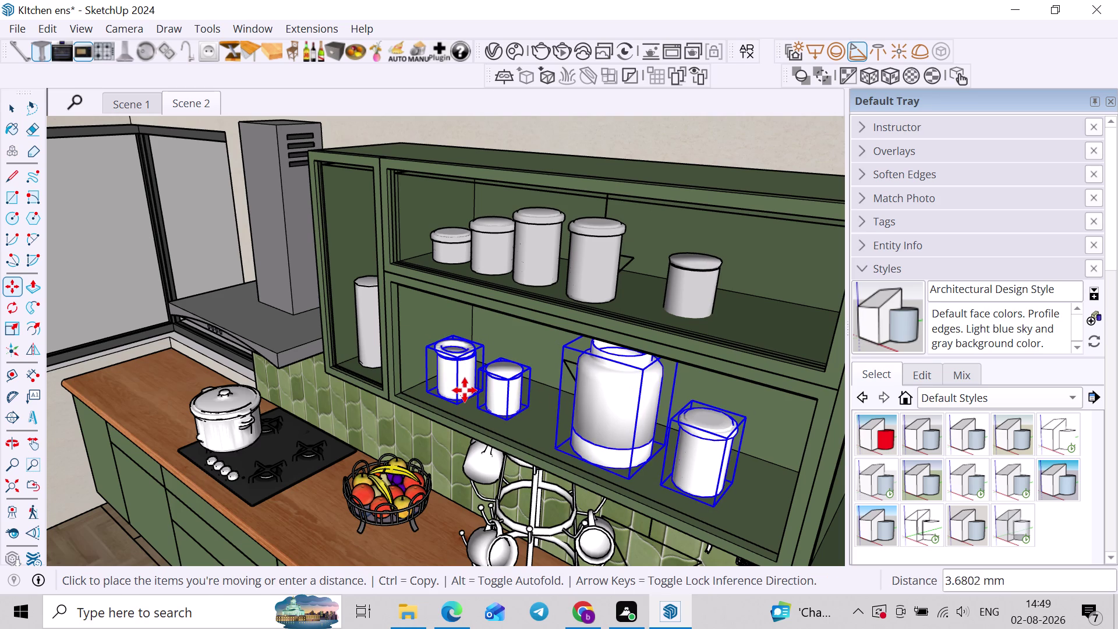
click(469, 384)
key(space)
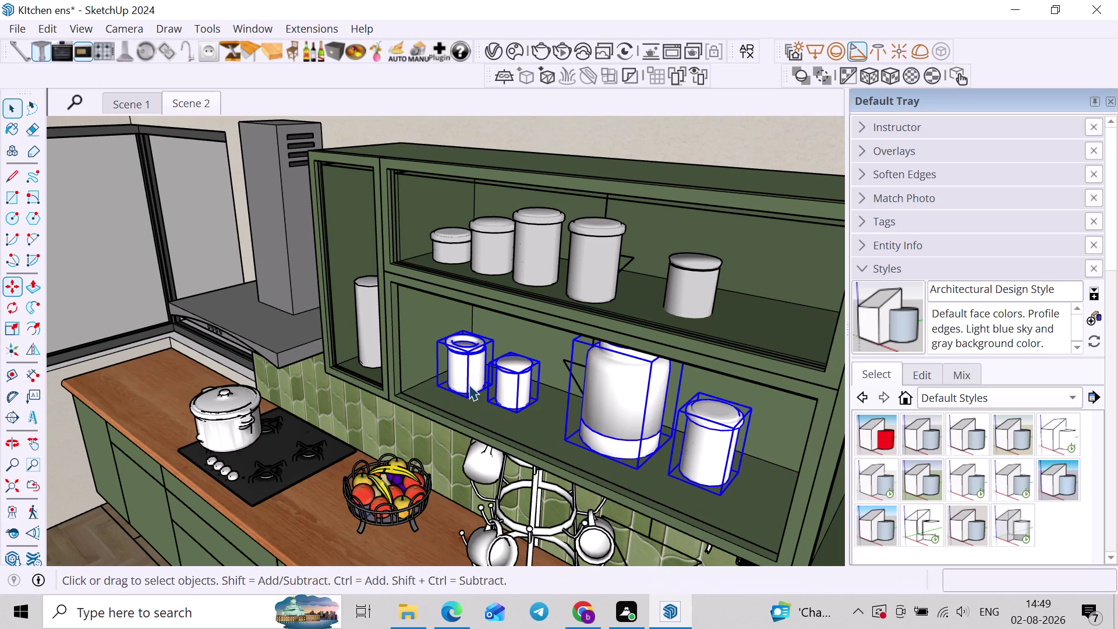
Return to the kitchen overview scene and start a new V-Ray render.
click(186, 107)
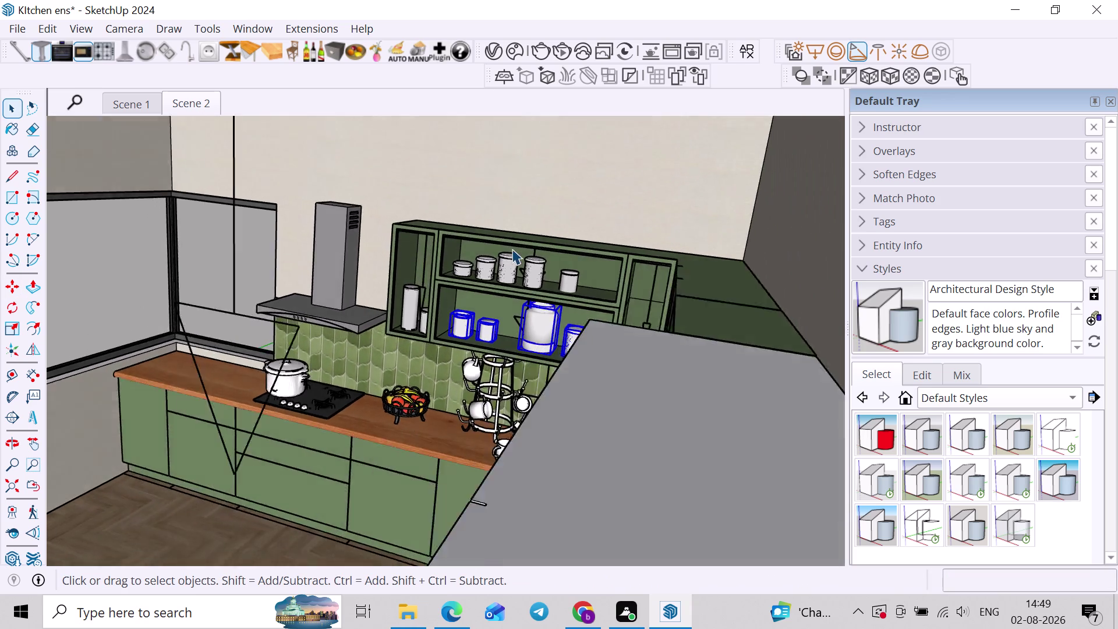
click(650, 490)
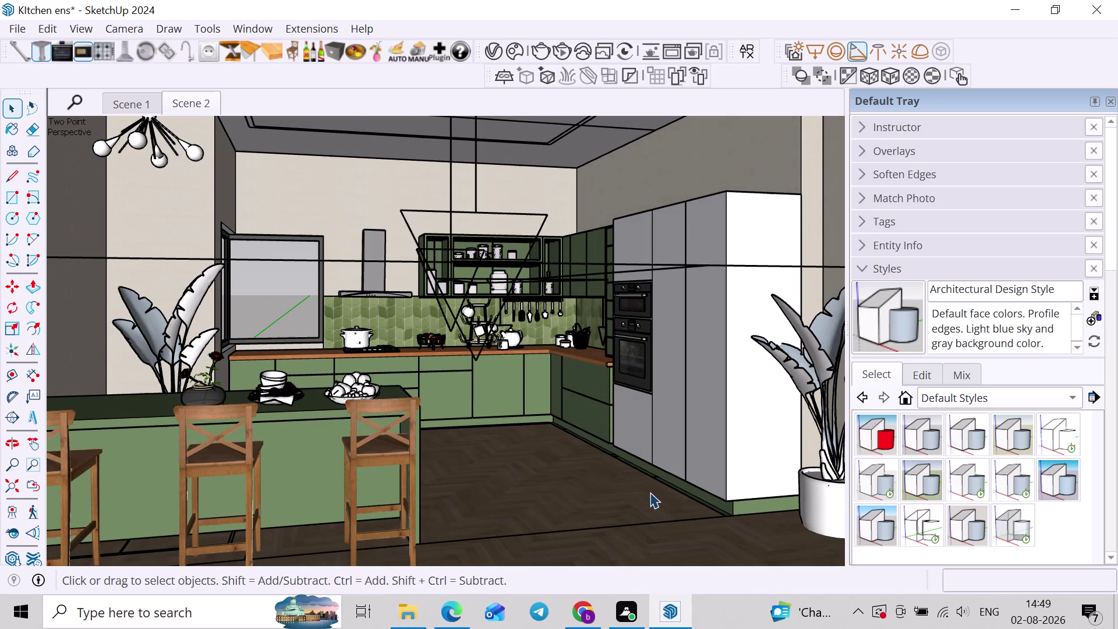
click(557, 50)
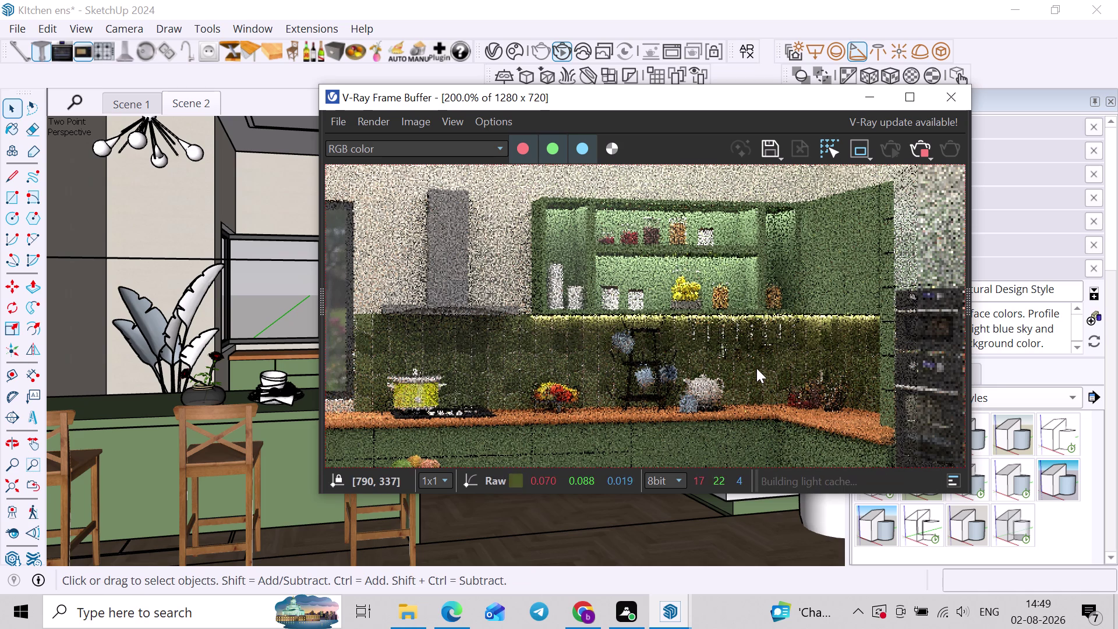
Inspect the 1280×720 kitchen render by zooming, then close its Frame Buffer window.
scroll(down, 3)
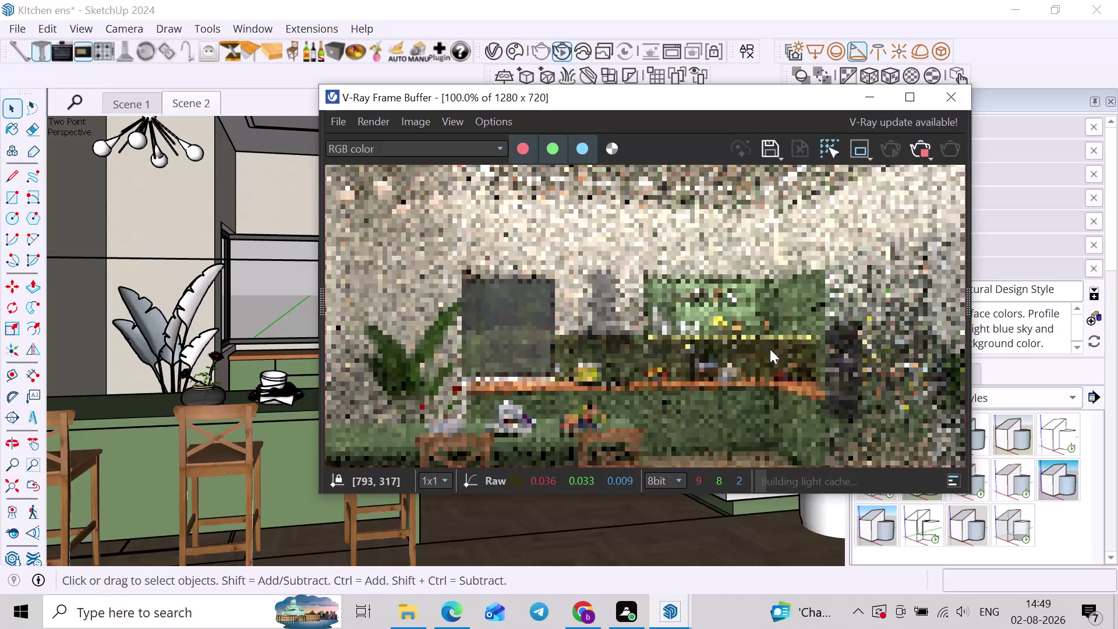
scroll(down, 3)
scroll(up, 3)
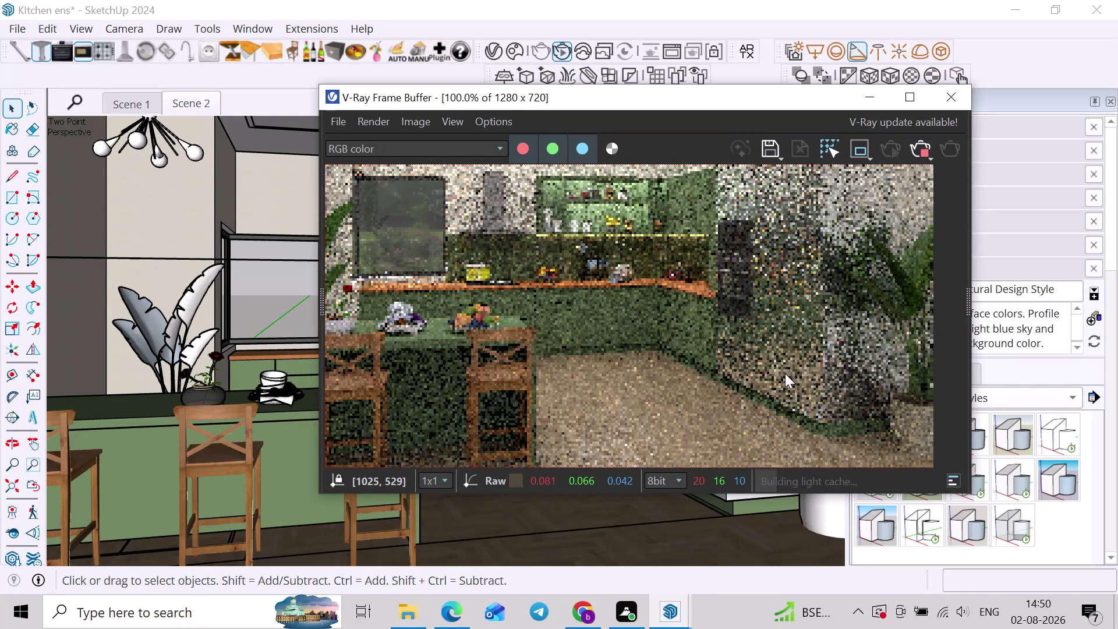
scroll(down, 3)
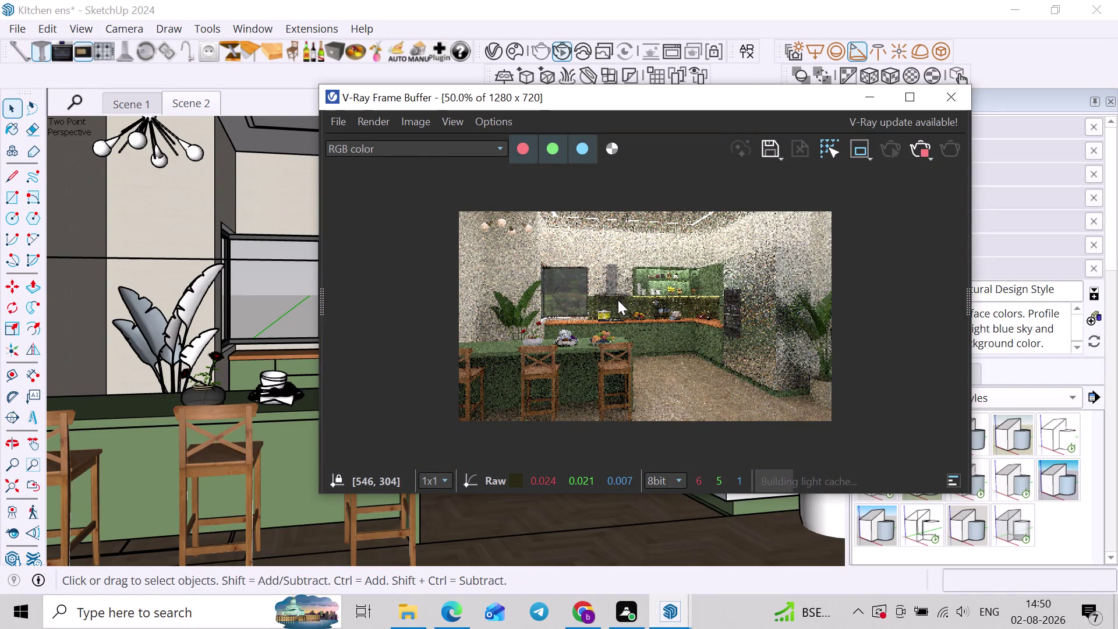
scroll(up, 3)
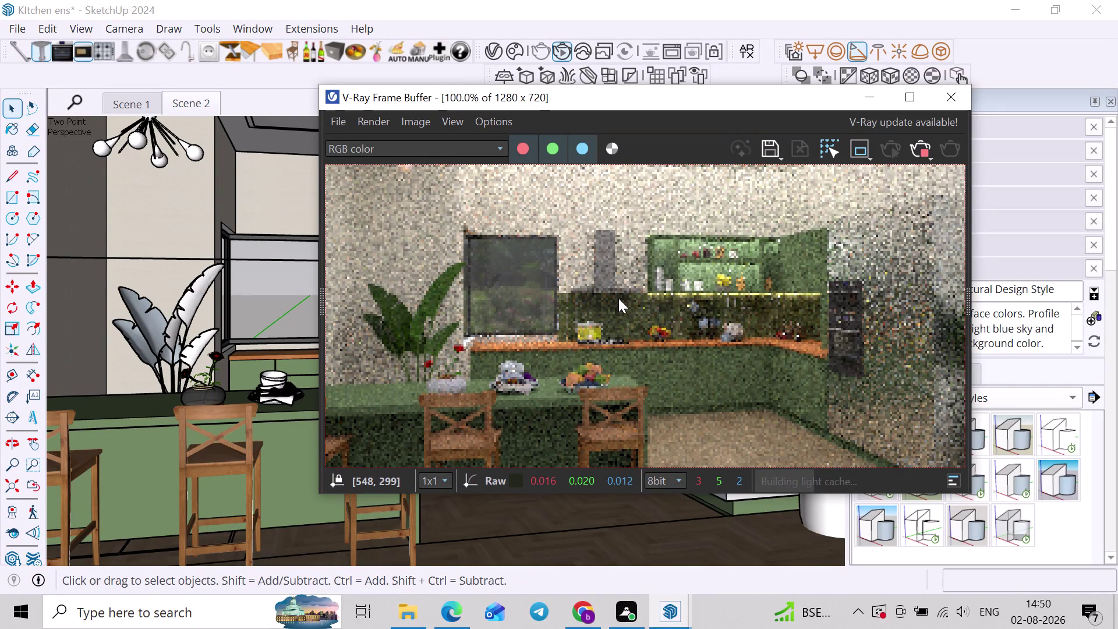
scroll(down, 3)
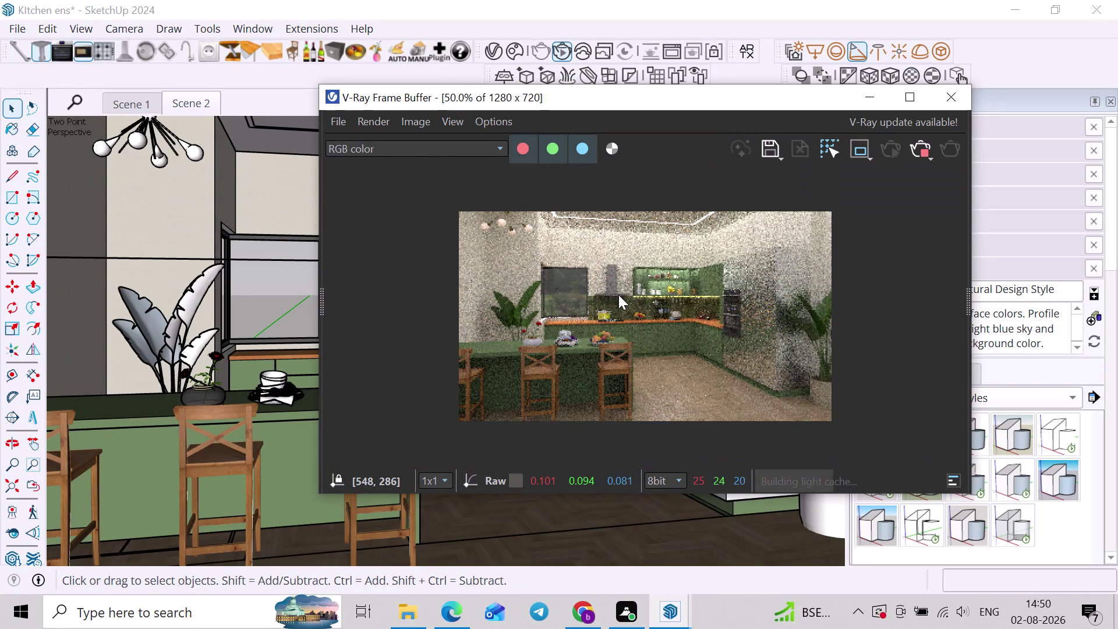
click(922, 151)
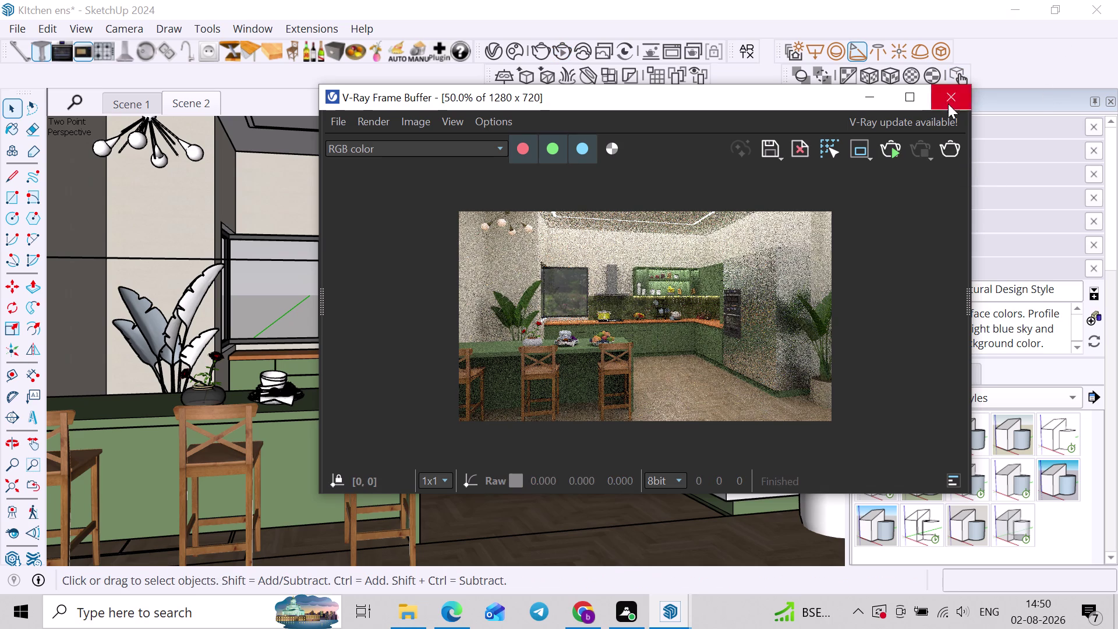
click(948, 104)
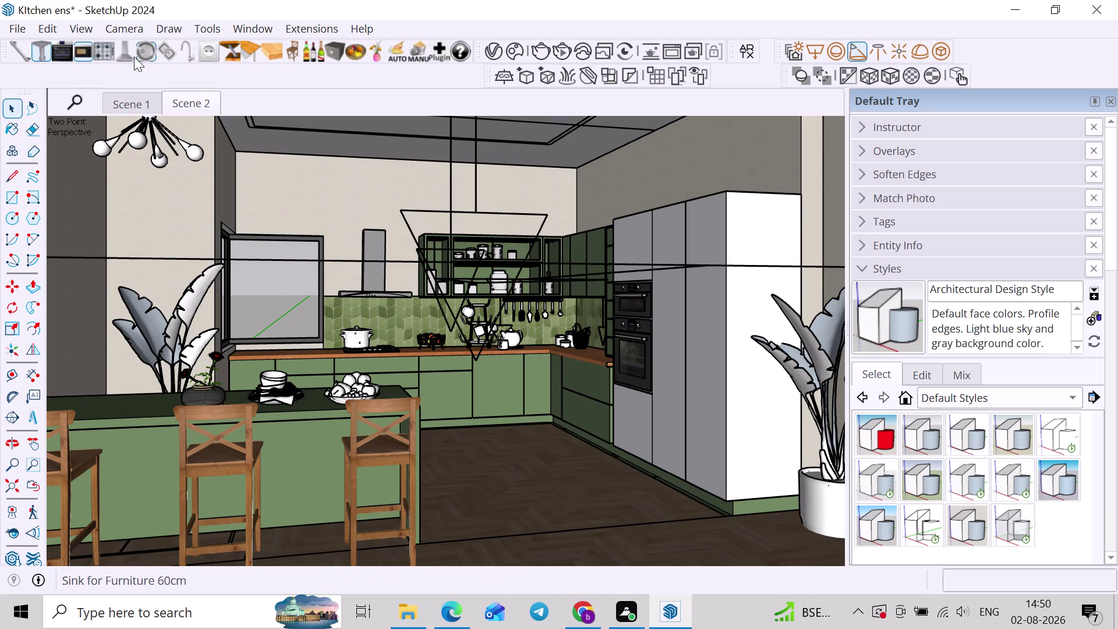
Open the V-Ray Asset Editor settings and expand the Render Output section.
click(21, 29)
click(517, 46)
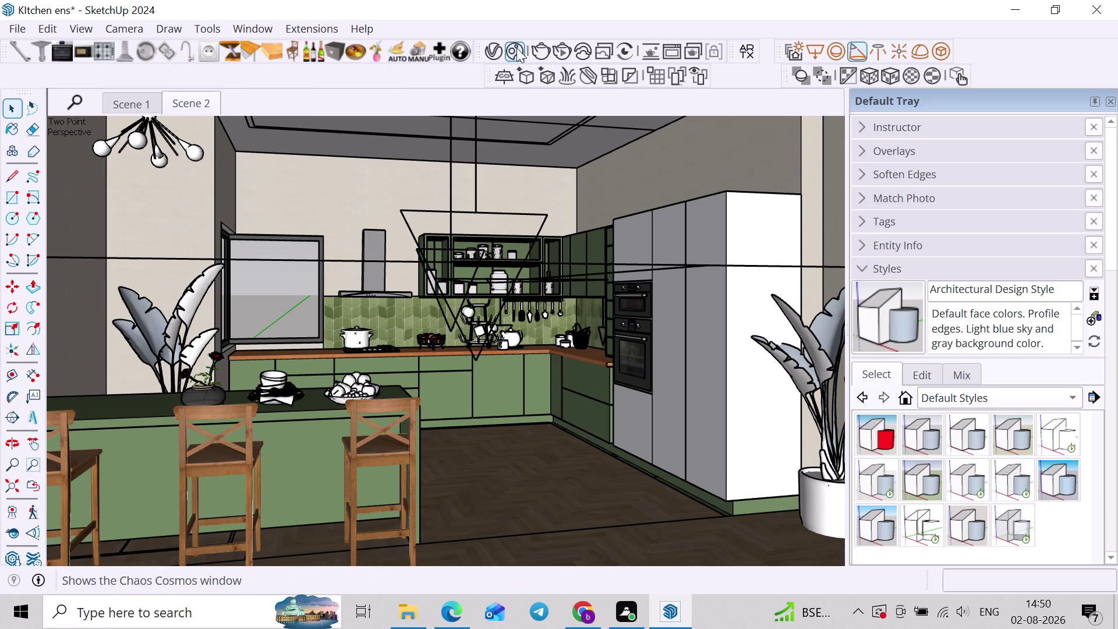
click(494, 16)
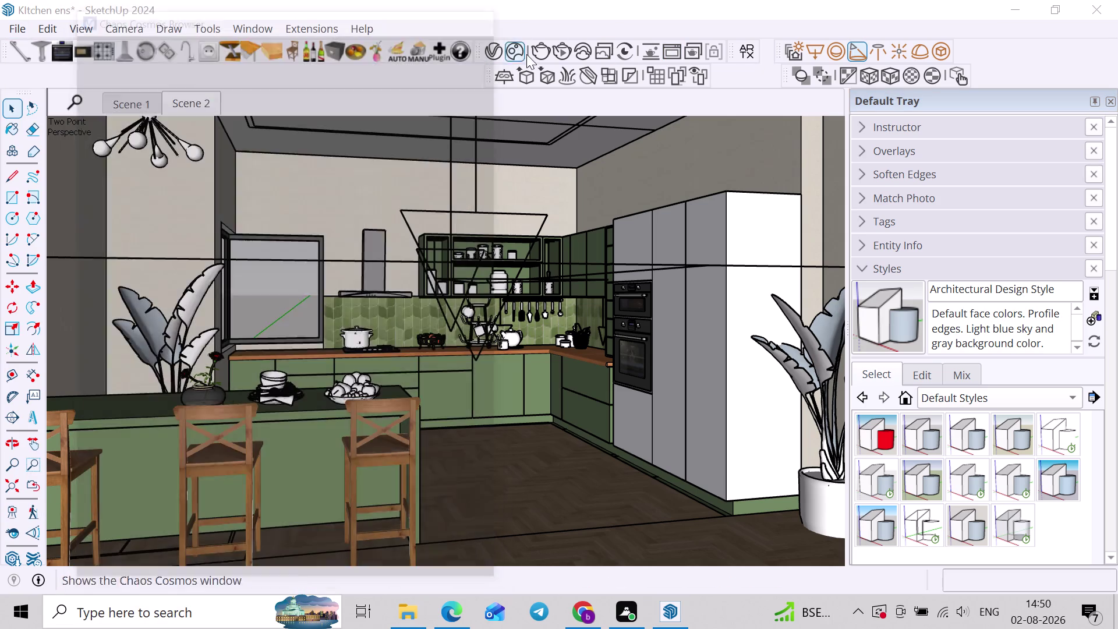
click(495, 46)
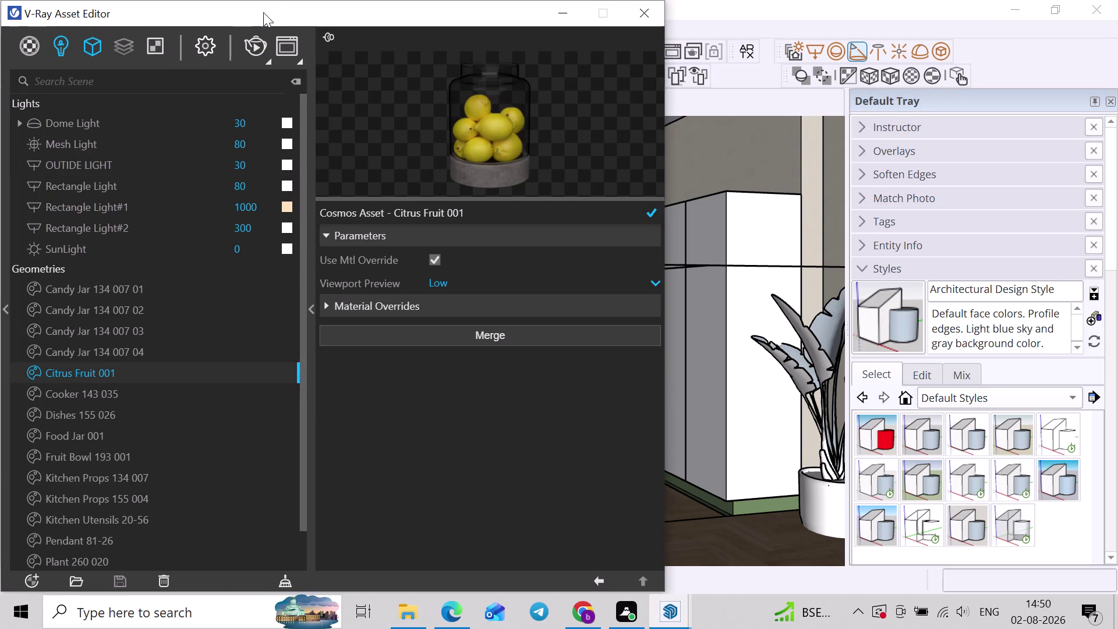
drag(284, 21, 621, 19)
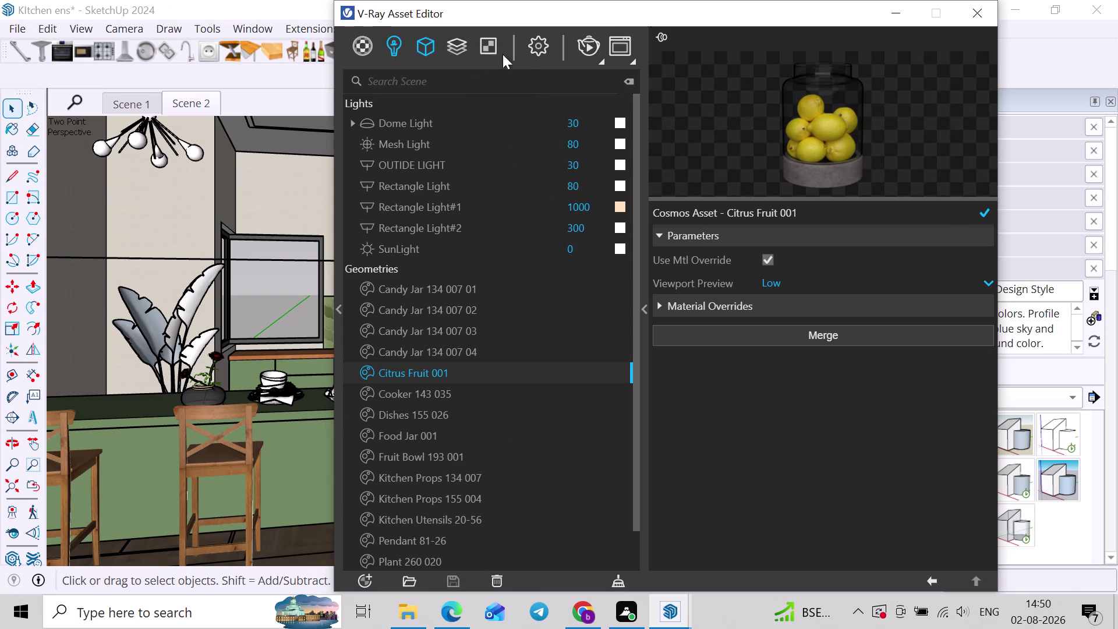
click(532, 54)
click(461, 234)
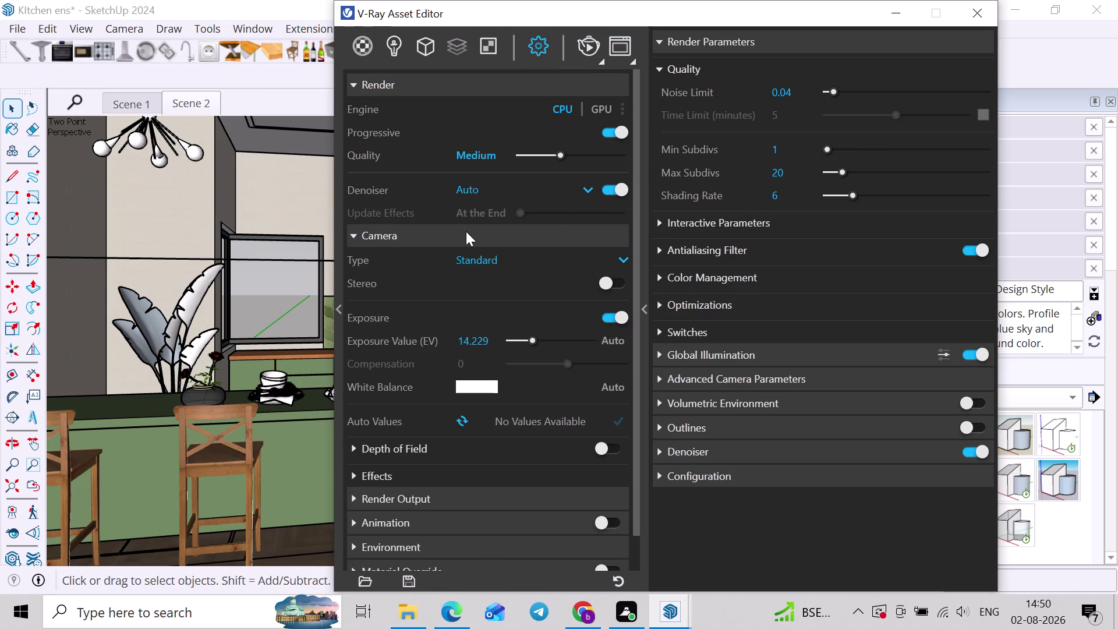
drag(467, 231, 475, 236)
click(448, 257)
click(617, 282)
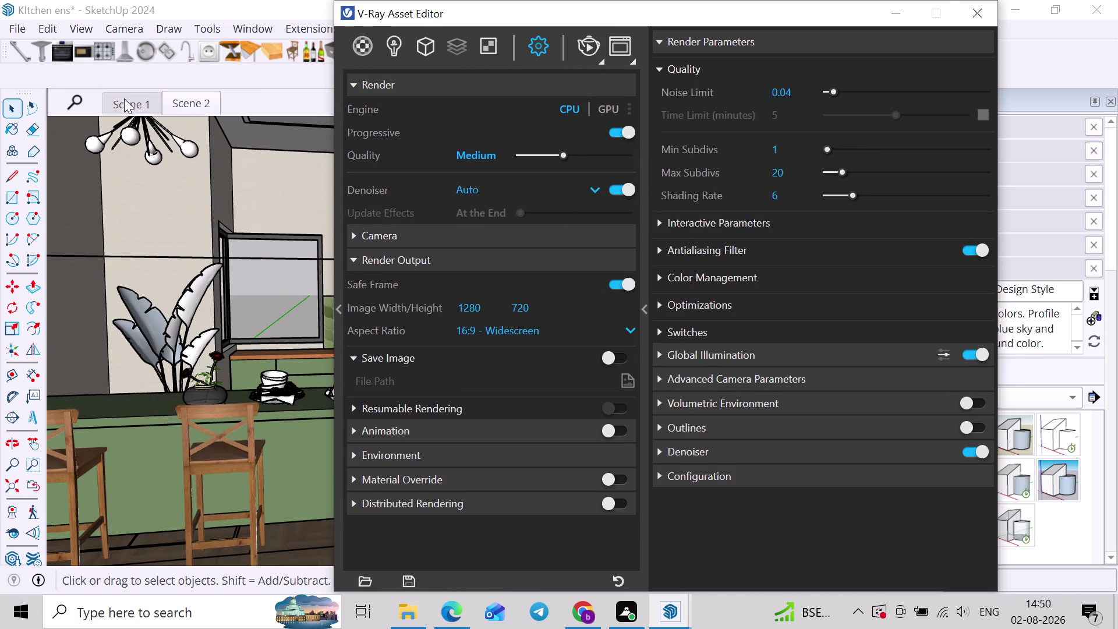
click(210, 109)
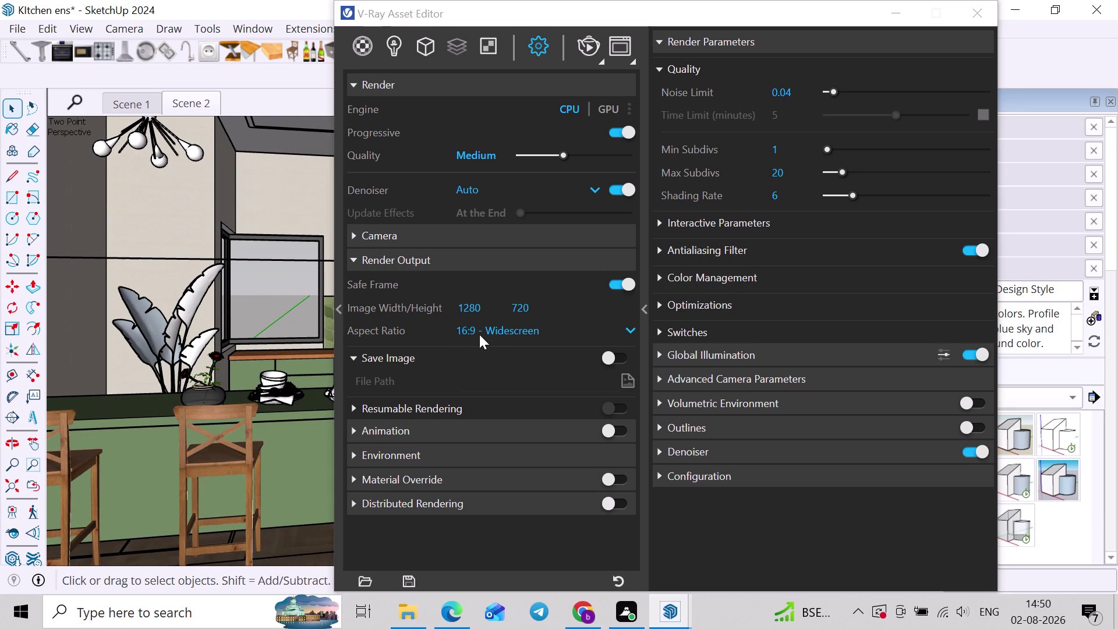
Set the render output aspect ratio to 4:3 Picture at 960×720.
click(492, 331)
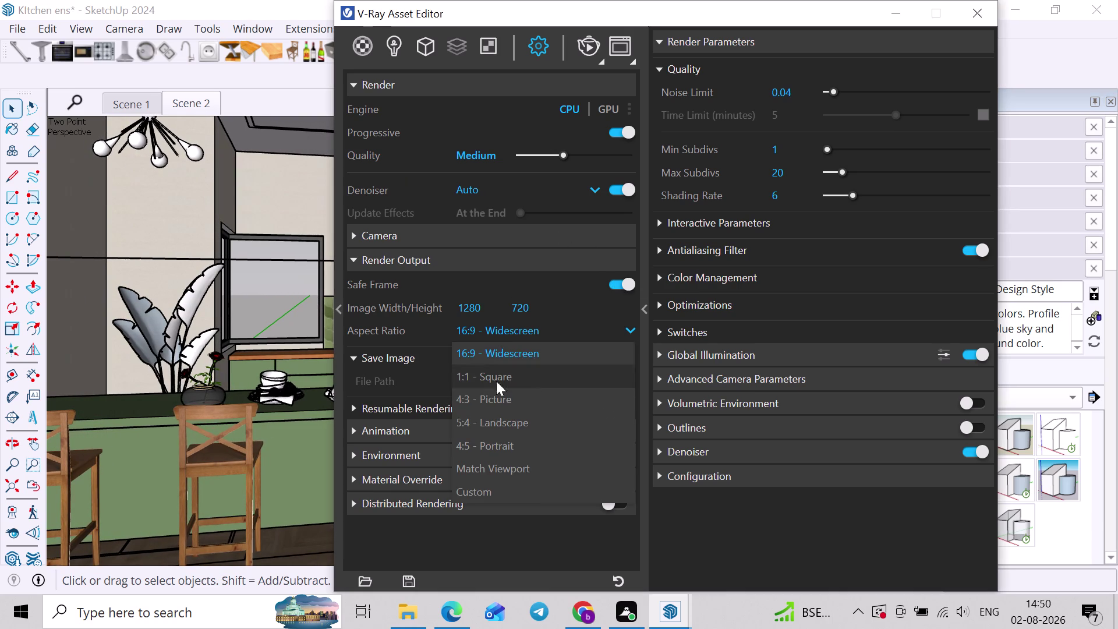
click(497, 427)
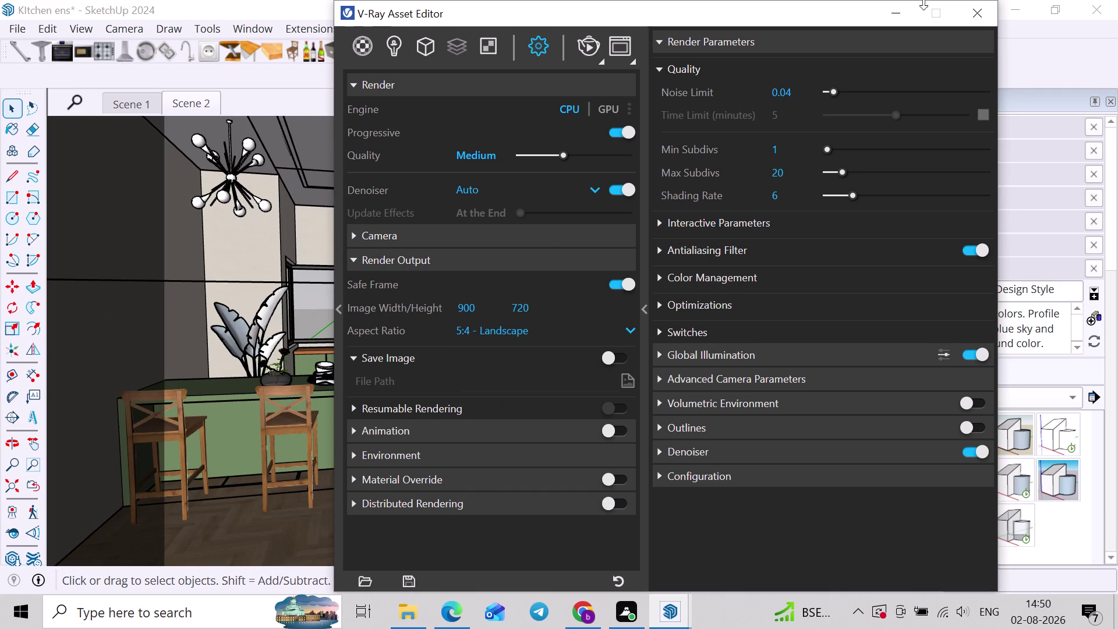
drag(806, 15, 1073, 189)
drag(929, 195, 908, 47)
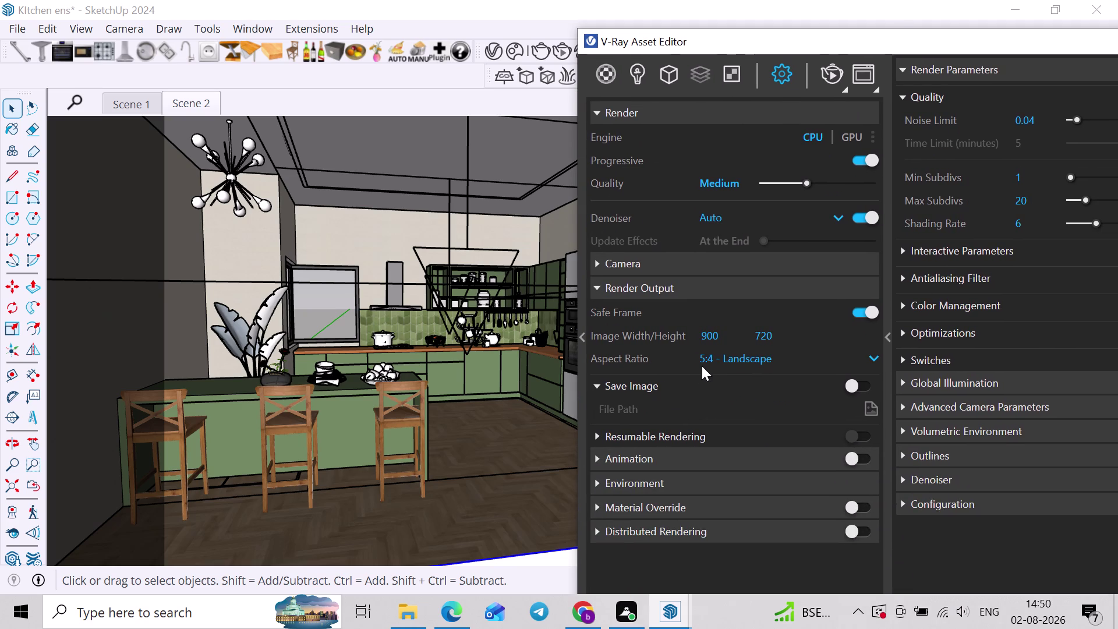
click(732, 357)
click(719, 426)
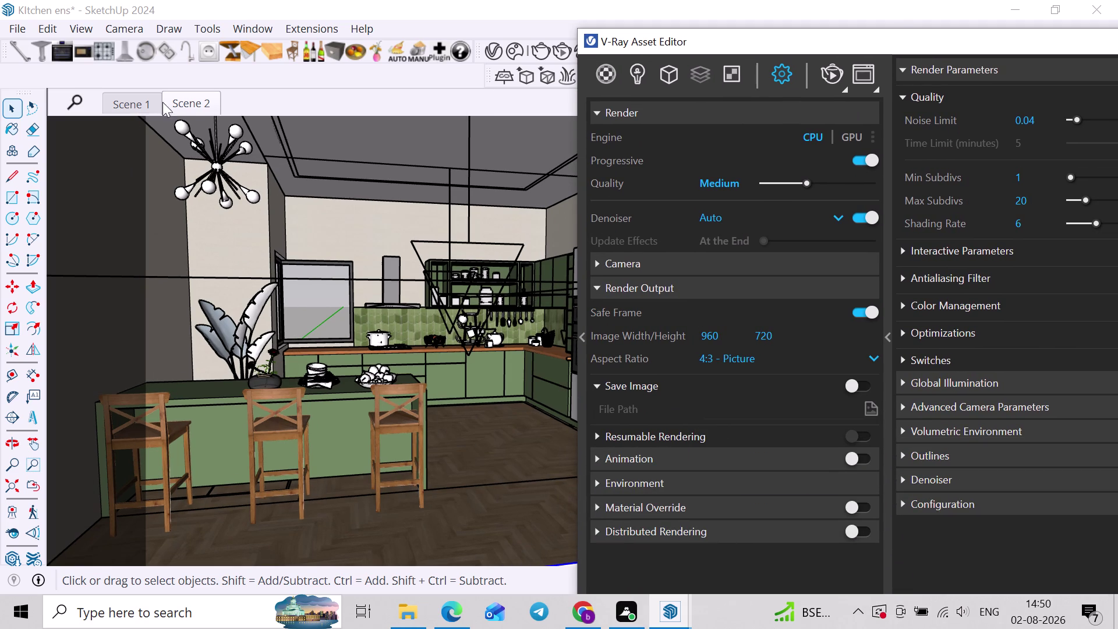
Pan the kitchen view so the fridge is included, and move the editor aside.
click(131, 35)
click(131, 161)
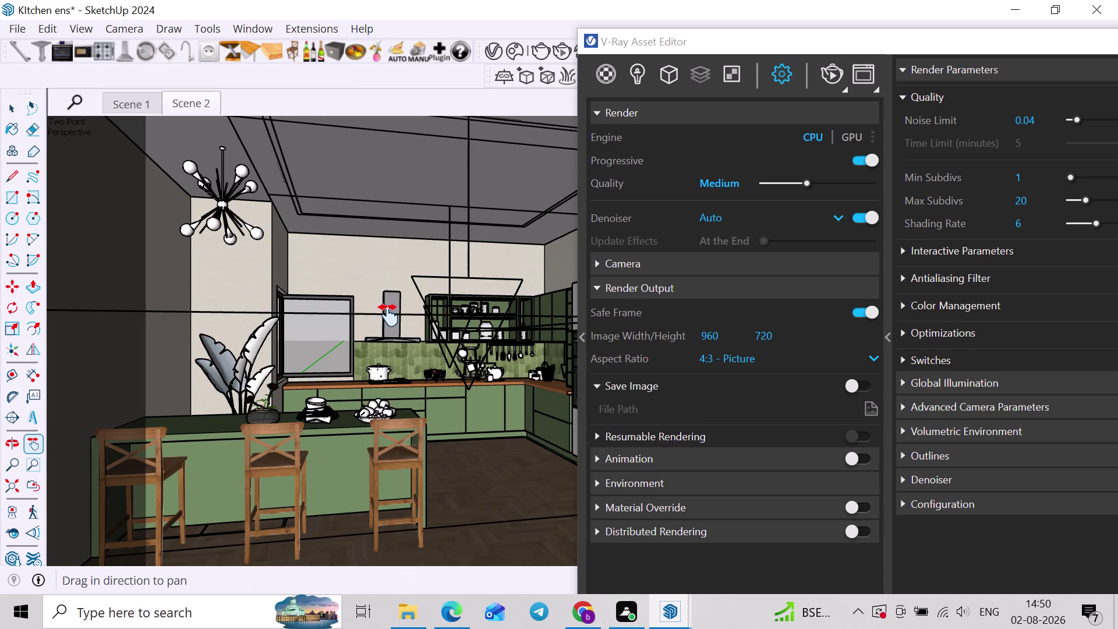
middle_drag(384, 315, 379, 286)
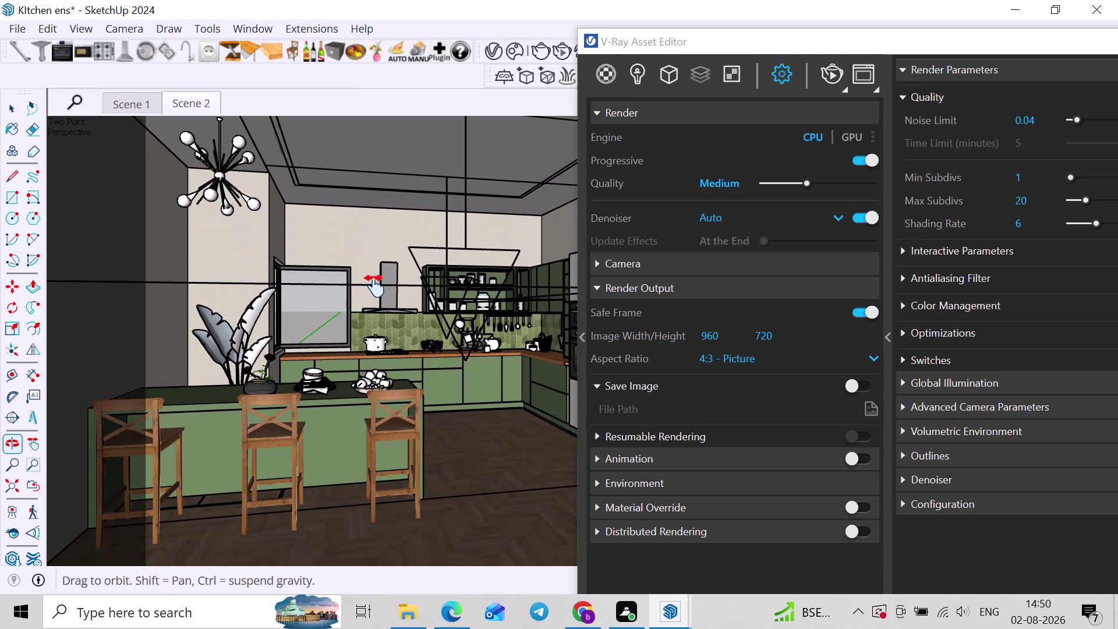
middle_drag(378, 286, 367, 286)
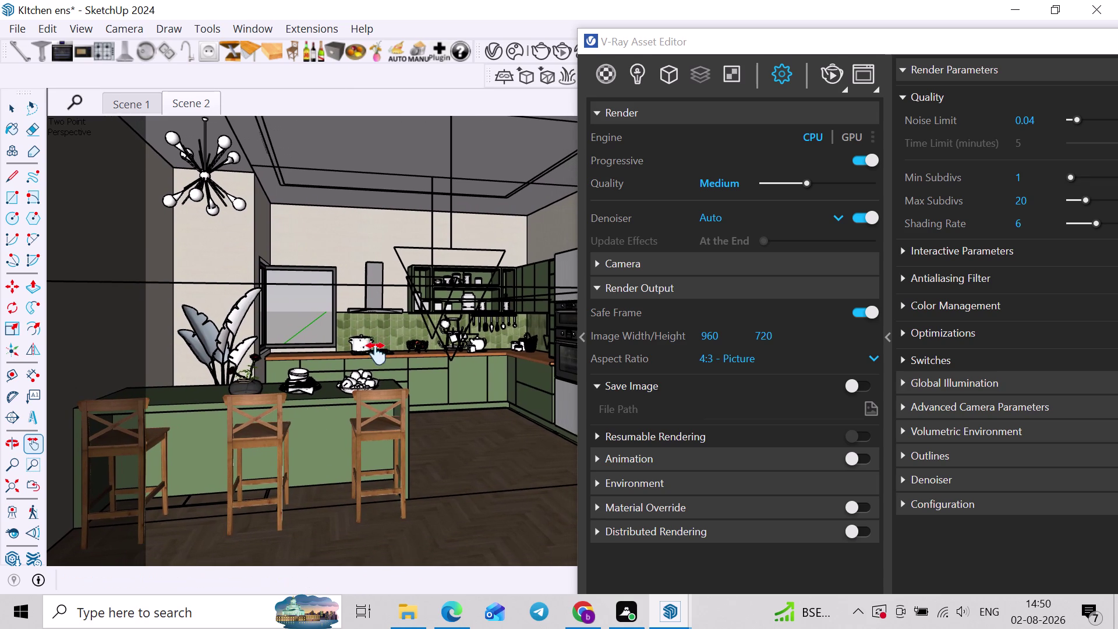
drag(914, 47, 858, 55)
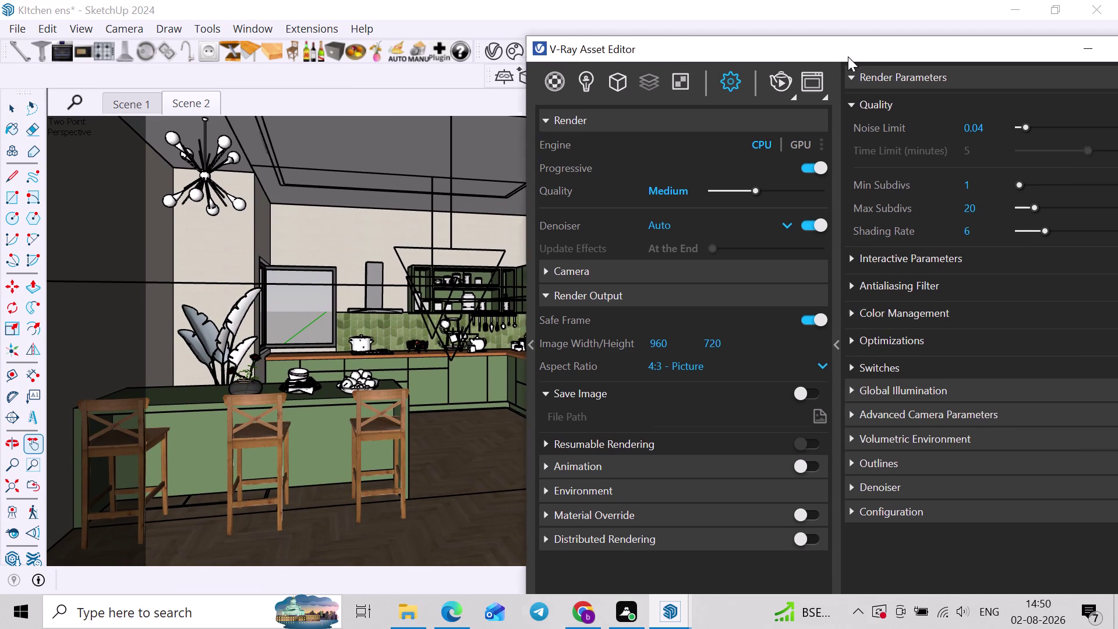
drag(857, 55, 706, 63)
Close the asset editor, orbit the kitchen view, and change camera options.
click(1002, 57)
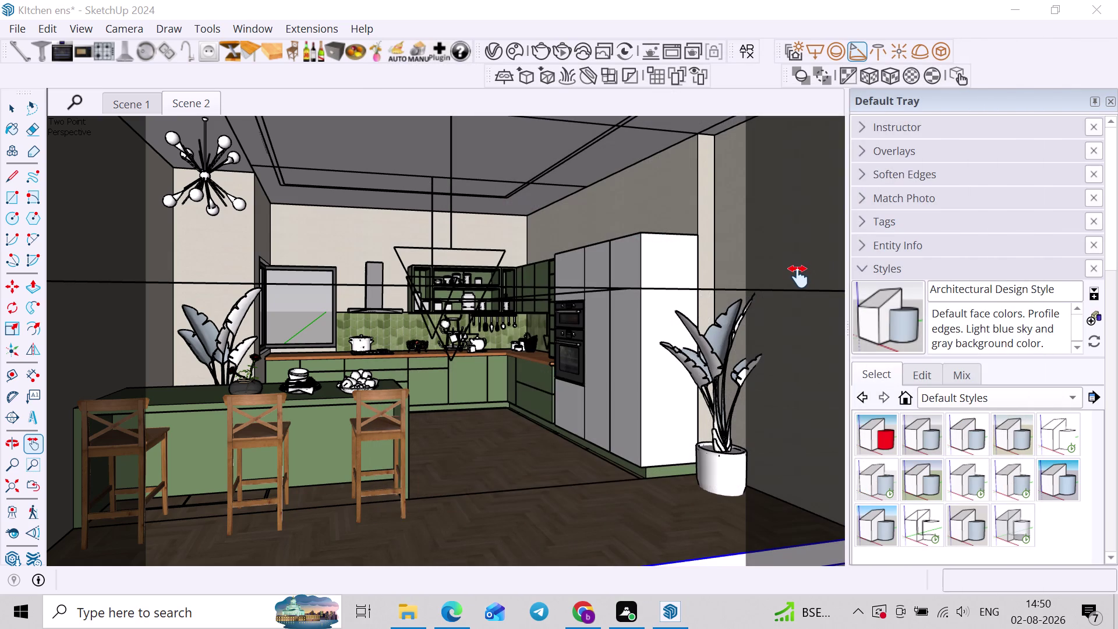
middle_drag(799, 275, 810, 290)
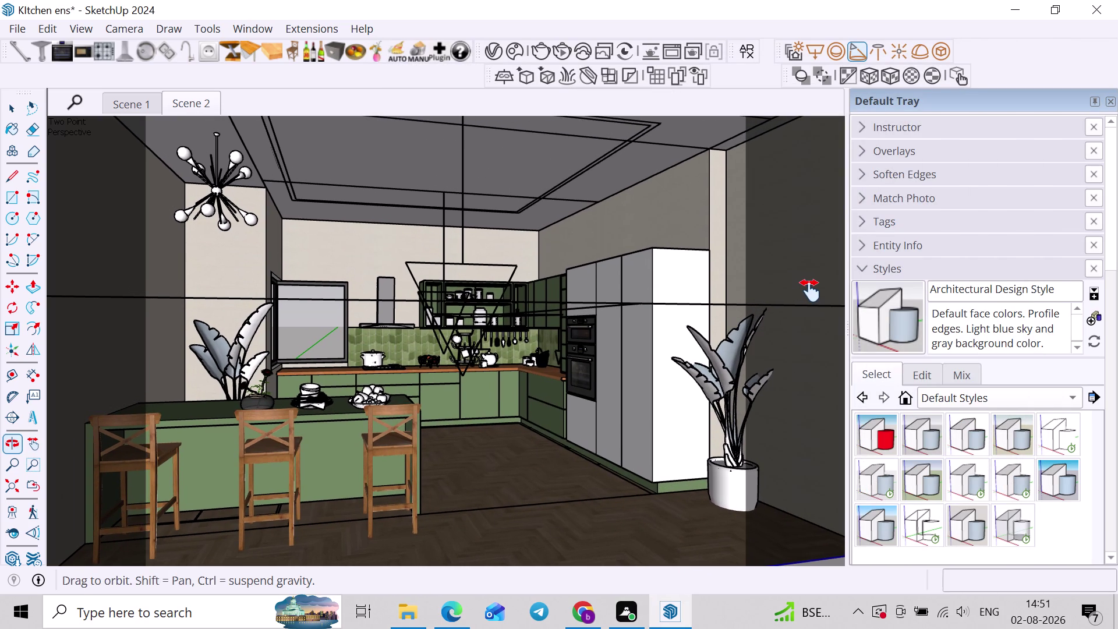
middle_drag(810, 290, 812, 297)
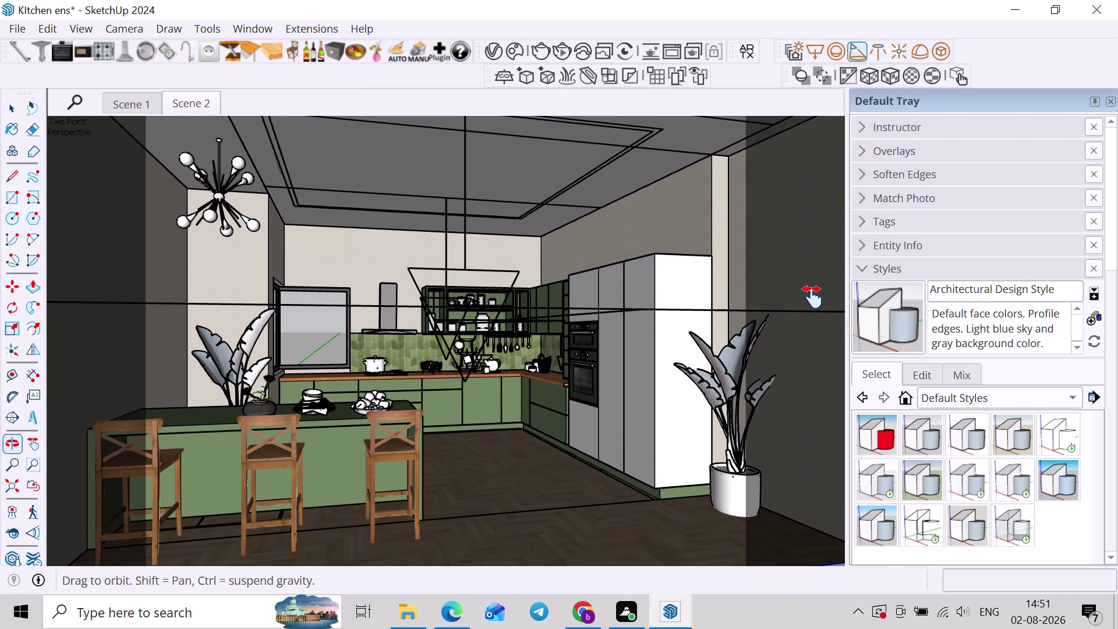
middle_drag(813, 297, 814, 292)
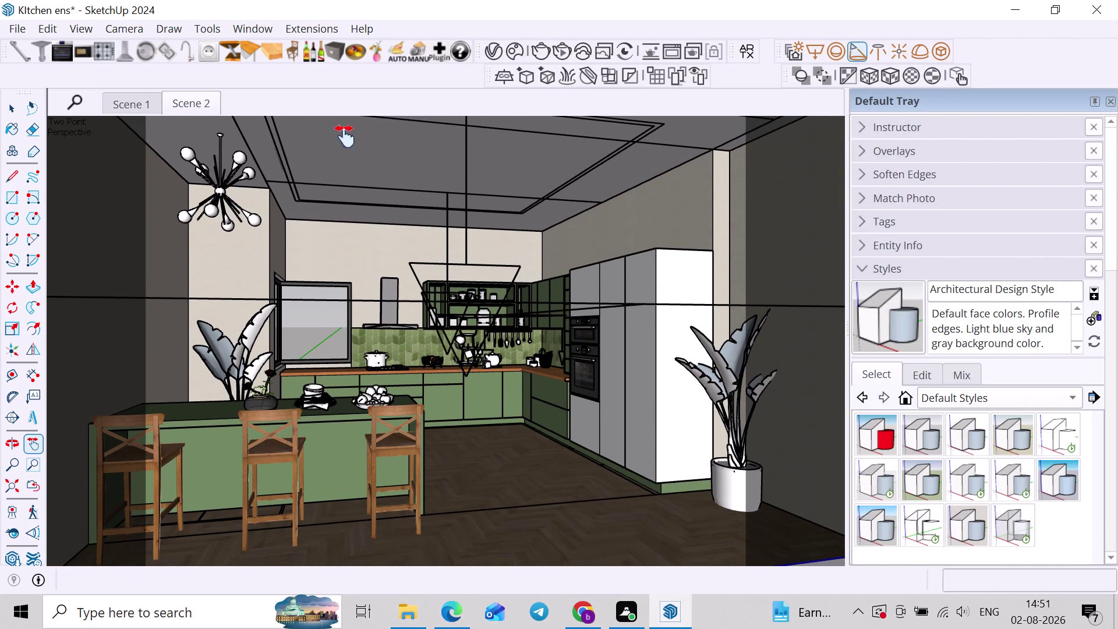
click(131, 35)
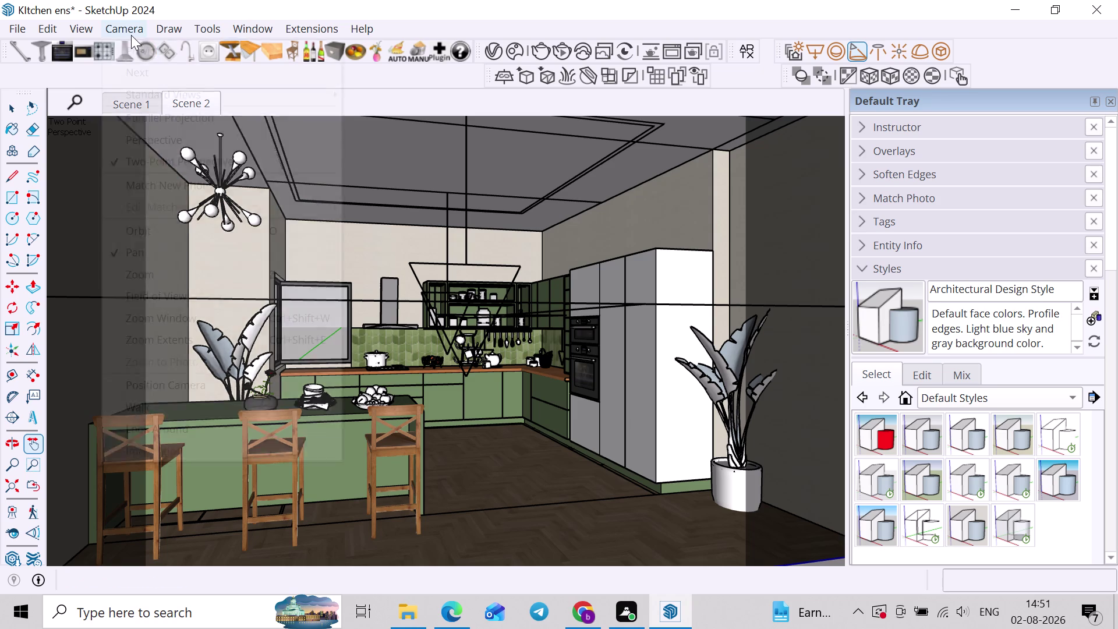
click(151, 153)
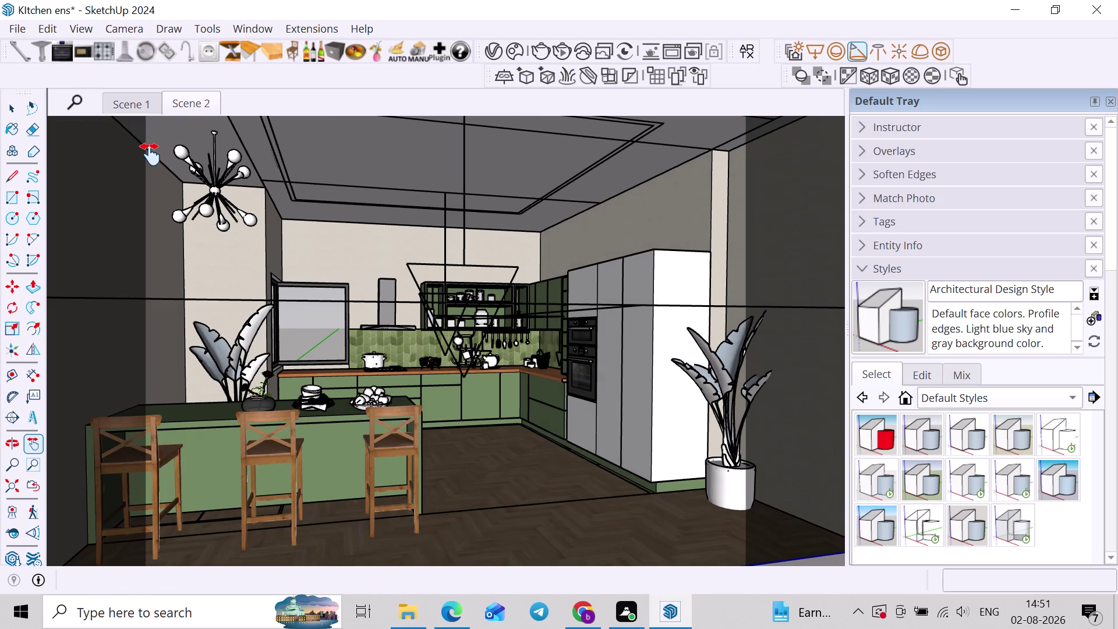
click(127, 28)
click(138, 165)
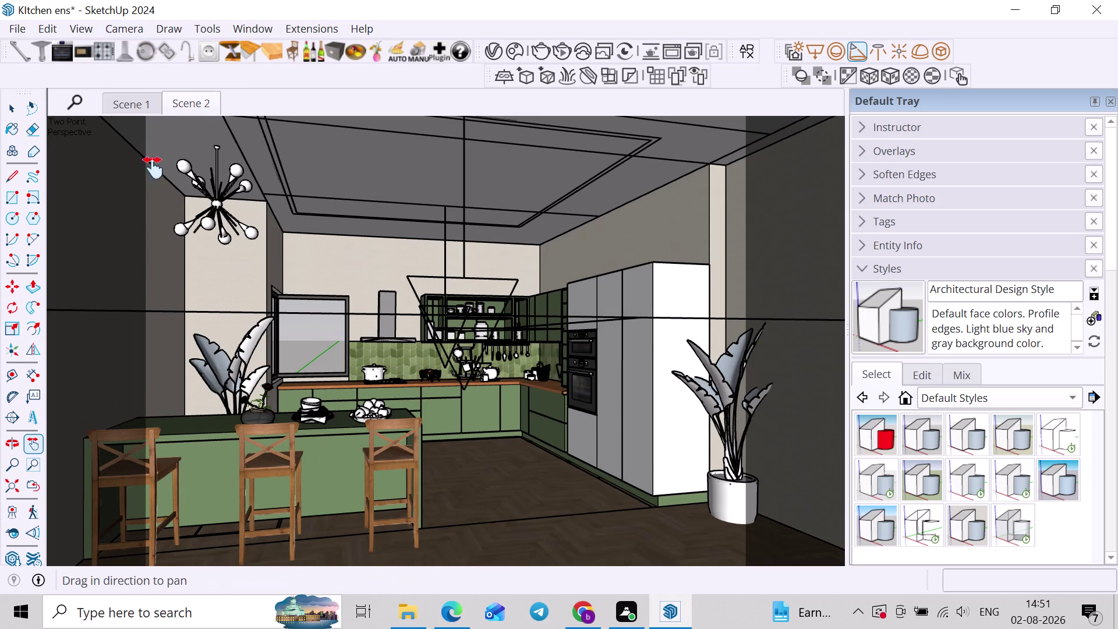
Pan the view, then restore the saved Scene 2 camera and return to Select.
middle_drag(478, 286, 479, 255)
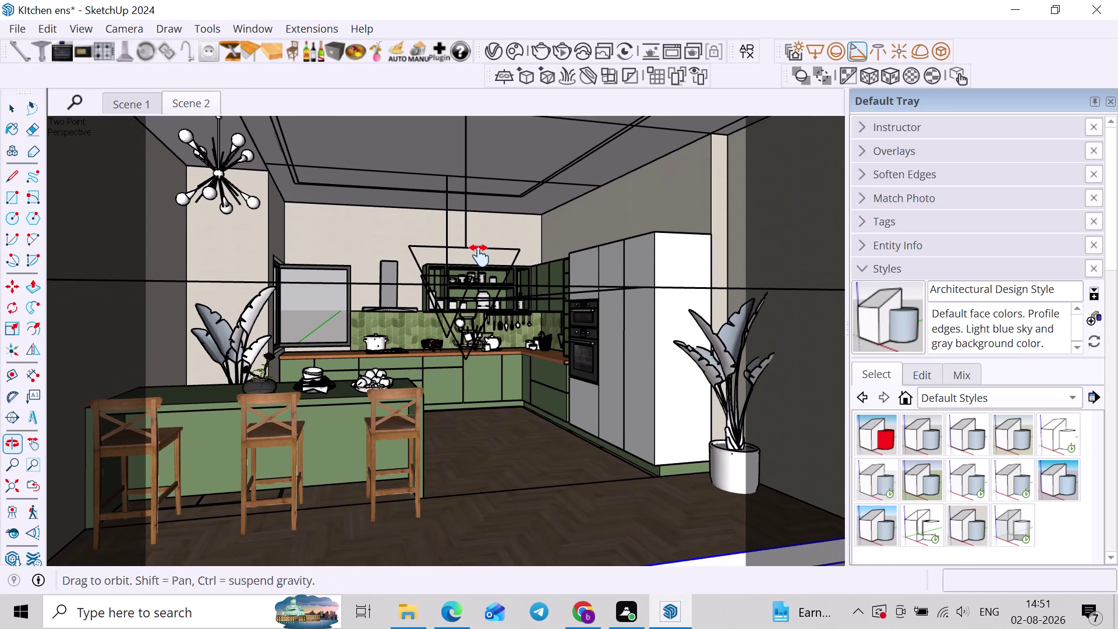
middle_drag(480, 256, 482, 267)
scroll(down, 3)
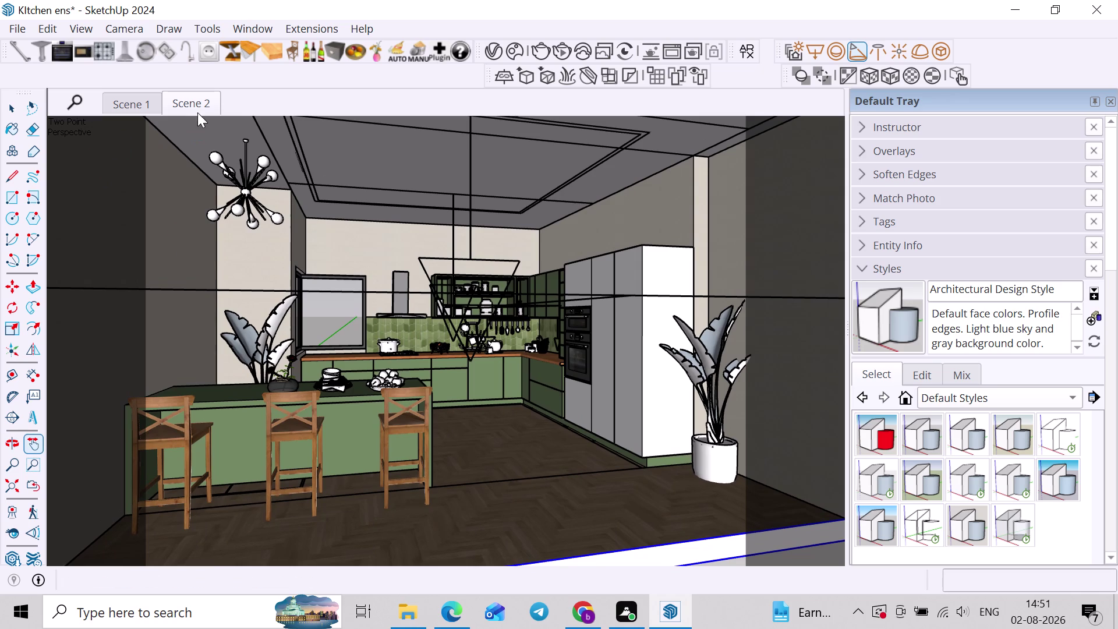
click(199, 101)
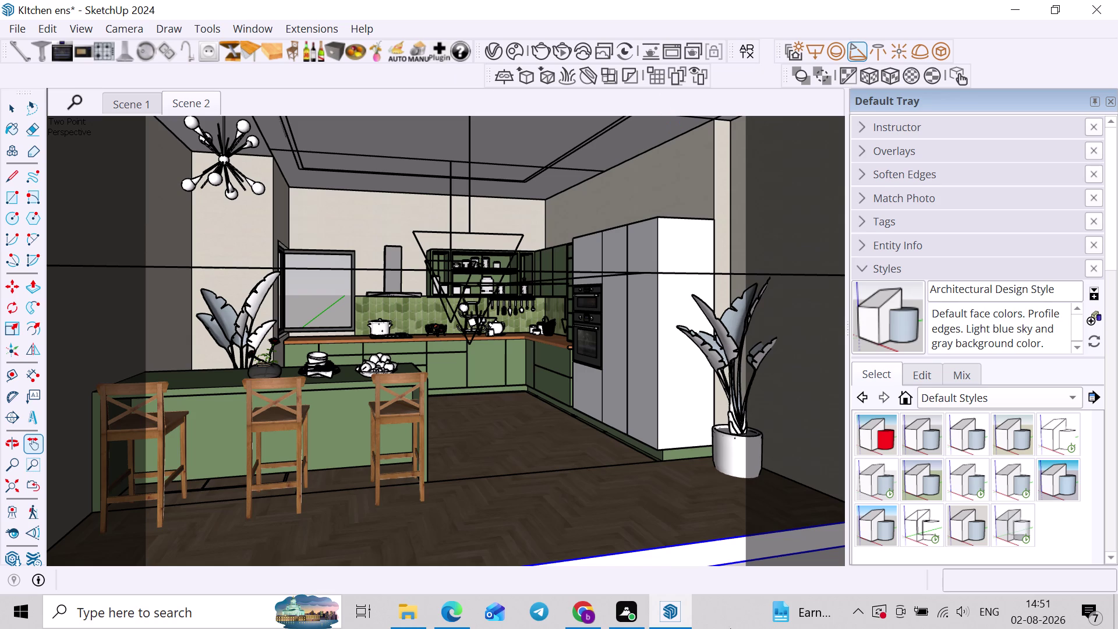
click(187, 100)
key(space)
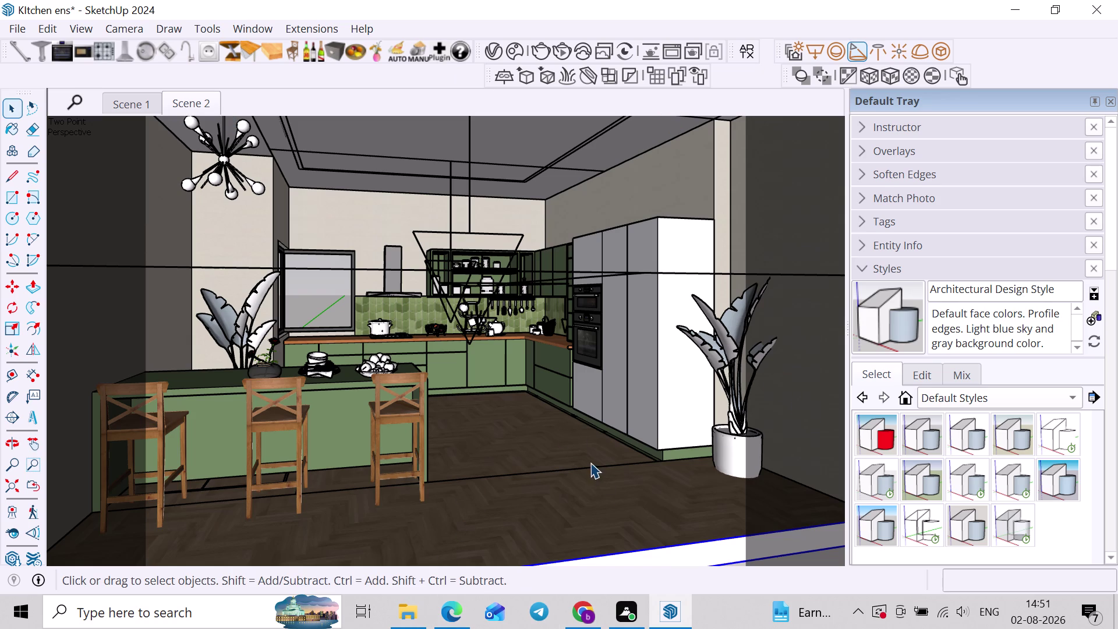
Orbit to level the walls and frame the island, then start a V-Ray render.
middle_drag(437, 434, 438, 437)
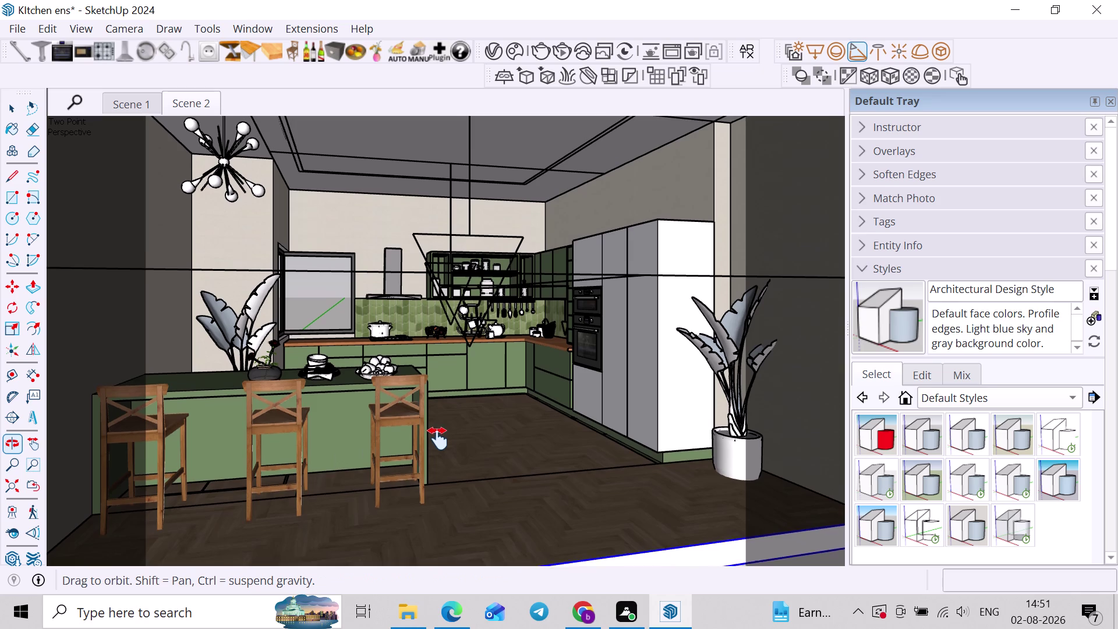
middle_drag(438, 438, 445, 444)
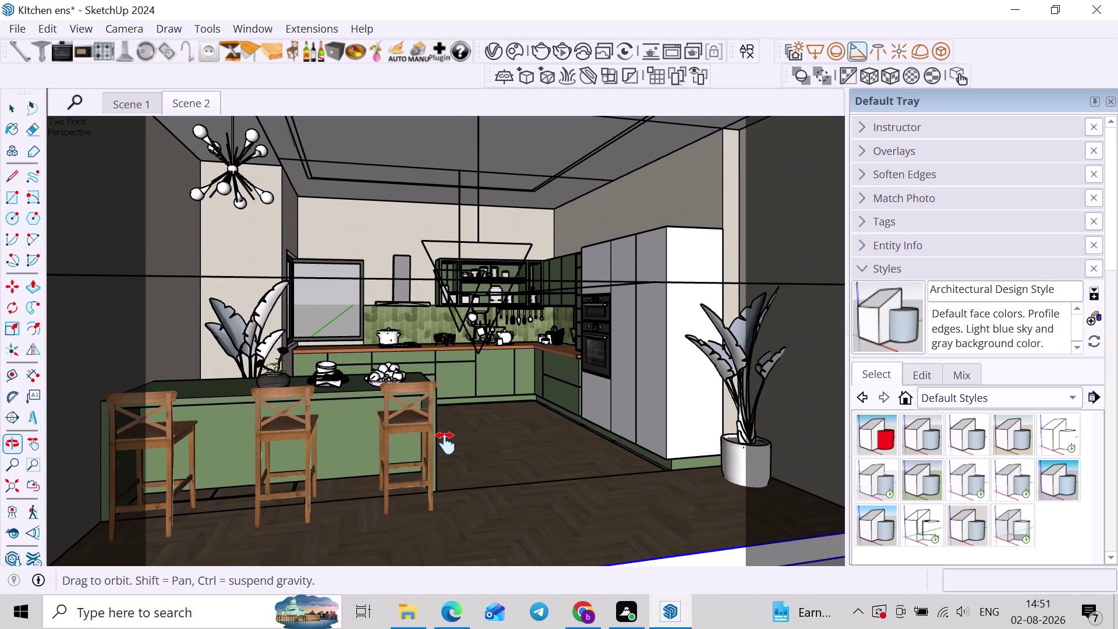
middle_drag(445, 443, 442, 463)
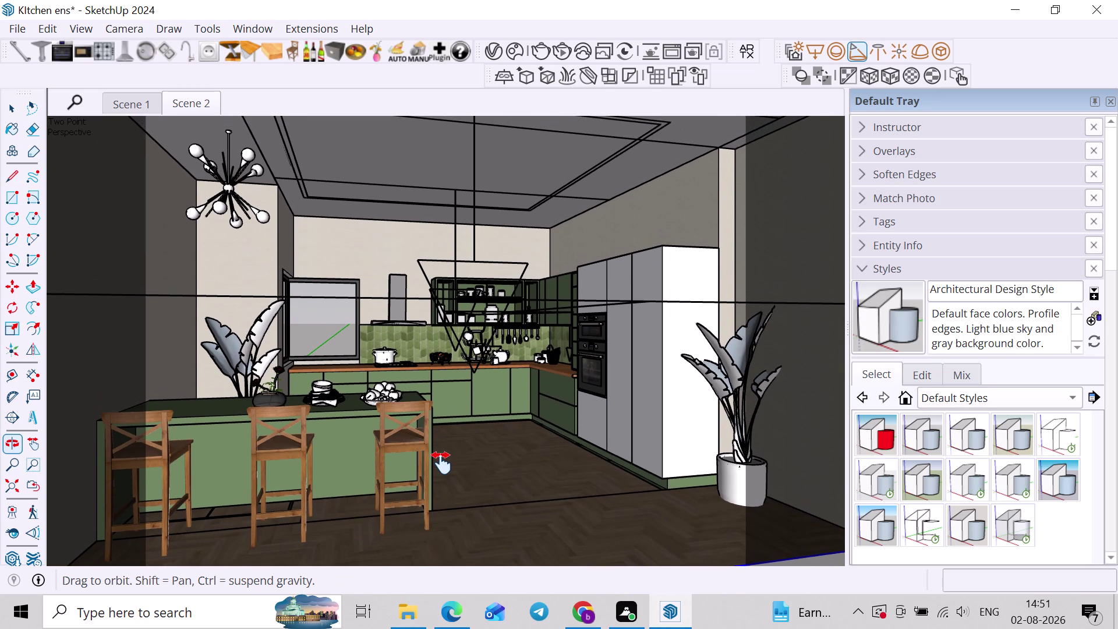
middle_drag(442, 463, 442, 467)
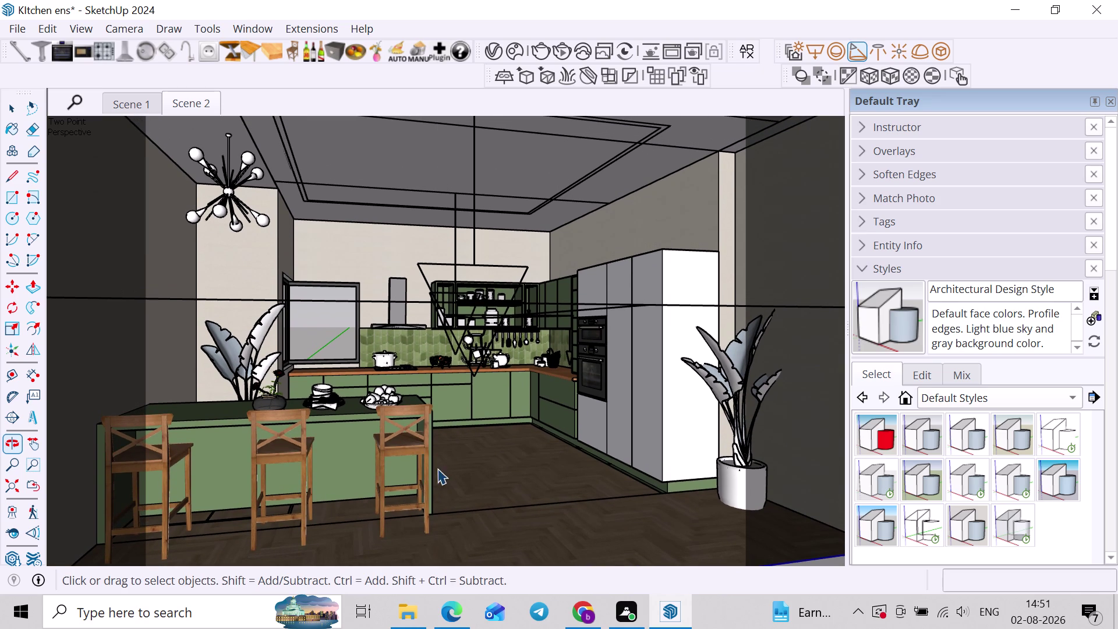
click(562, 51)
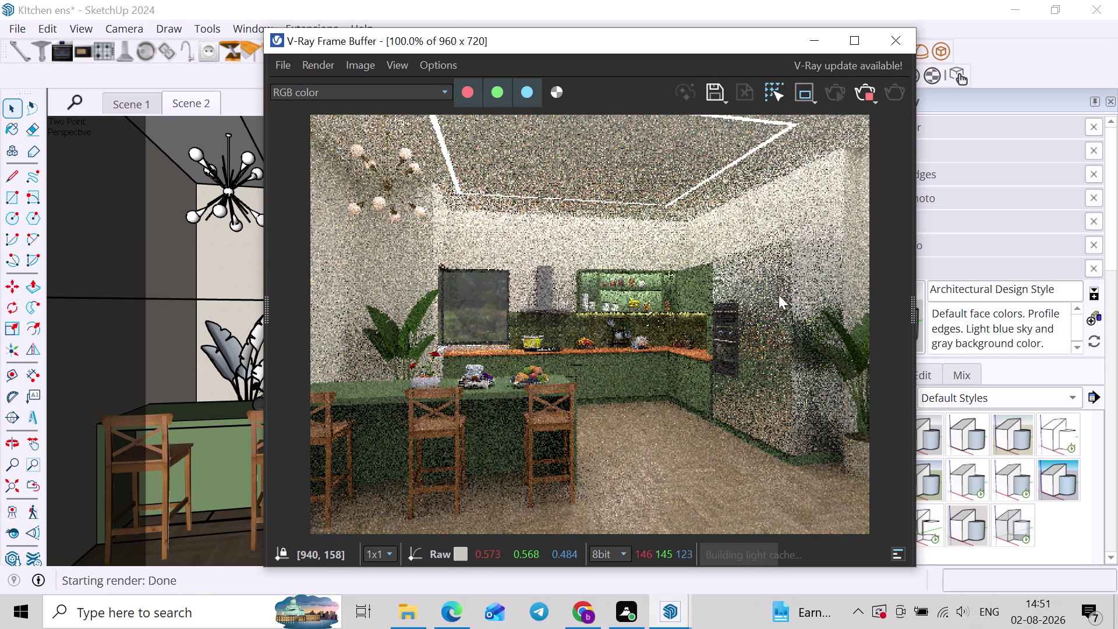
Inspect the 960×720 test render, stop it, and close the Frame Buffer window.
scroll(down, 3)
scroll(up, 3)
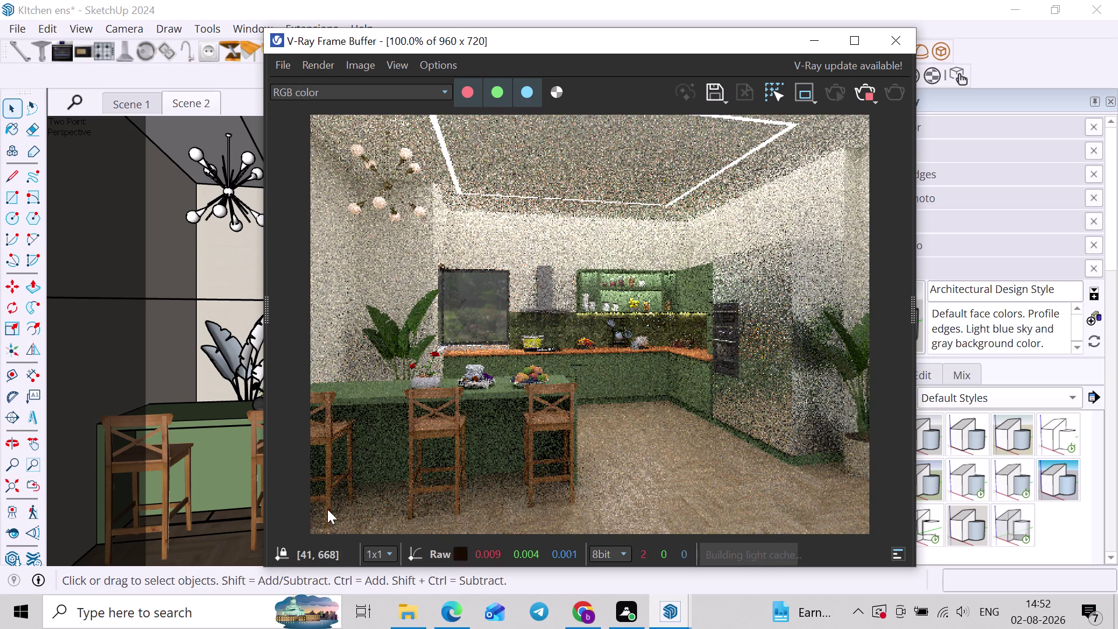
scroll(down, 3)
scroll(up, 3)
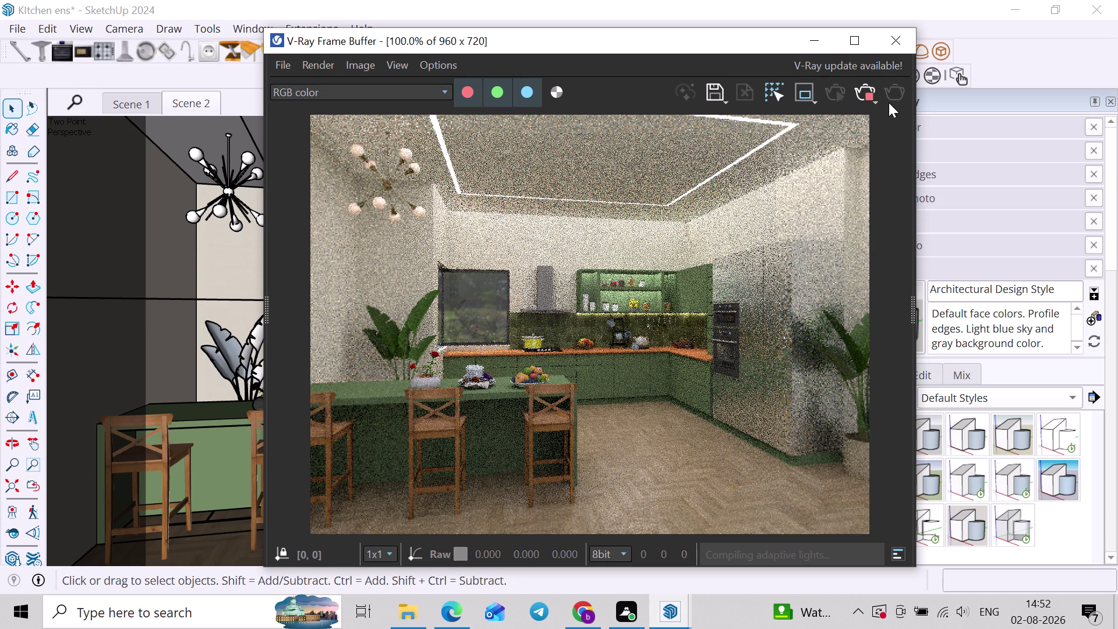
click(871, 95)
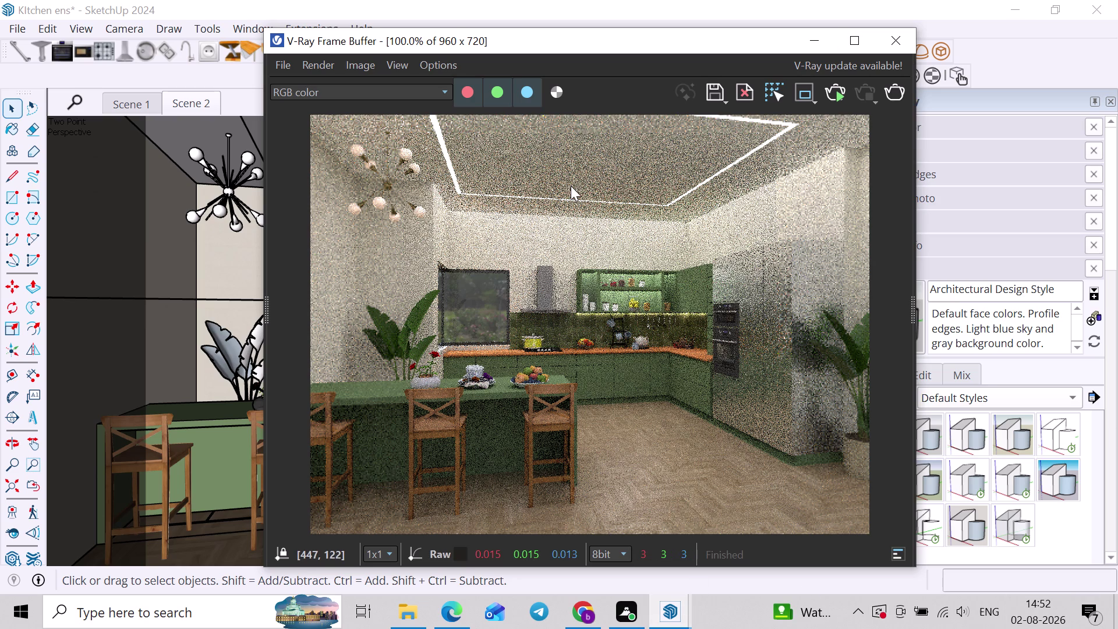
scroll(down, 3)
scroll(up, 3)
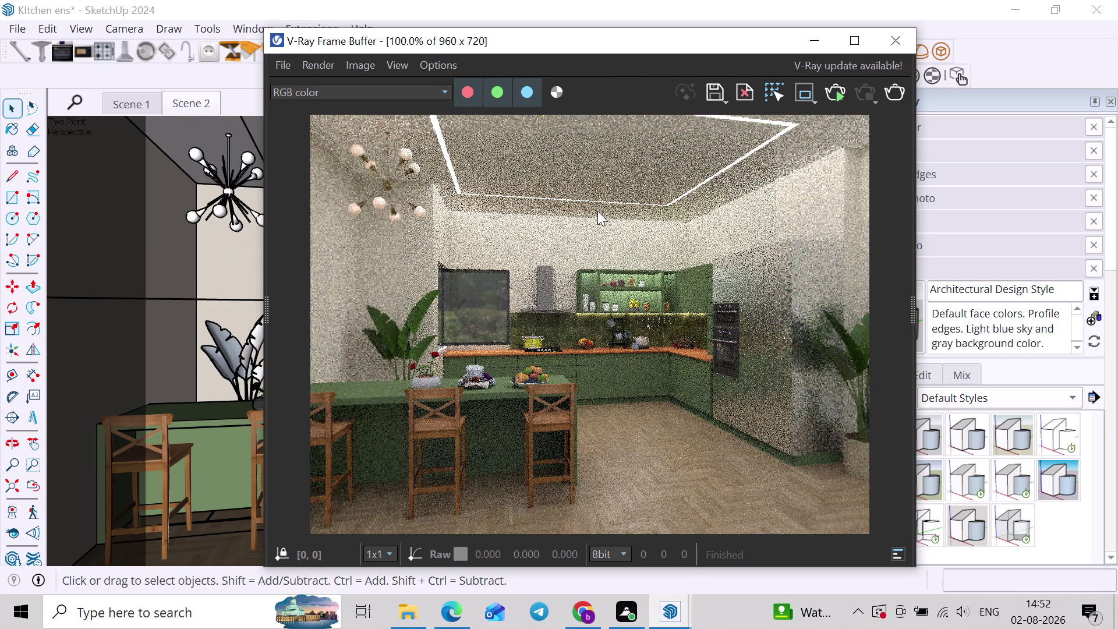
click(831, 99)
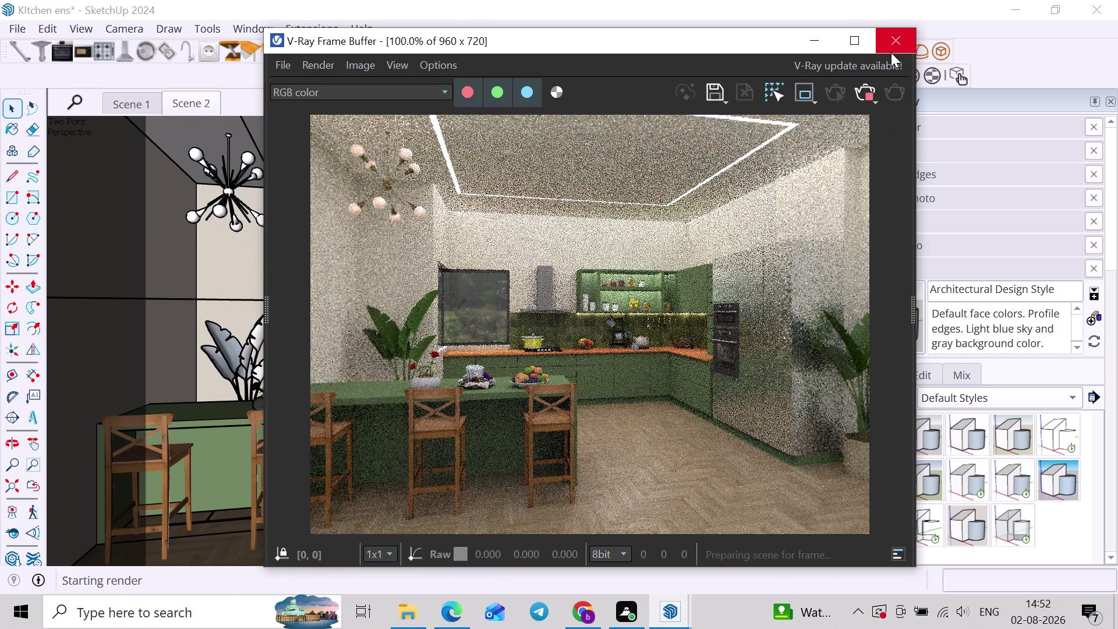
click(891, 52)
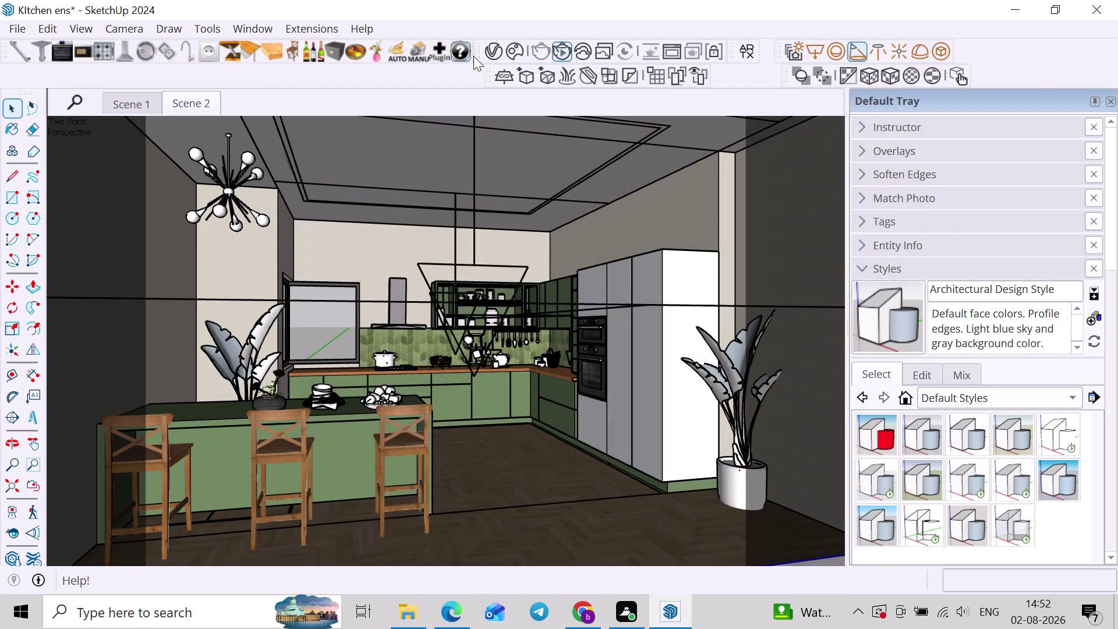
Enter 1000 as the Render Output image width so the height becomes 750.
click(488, 53)
click(583, 95)
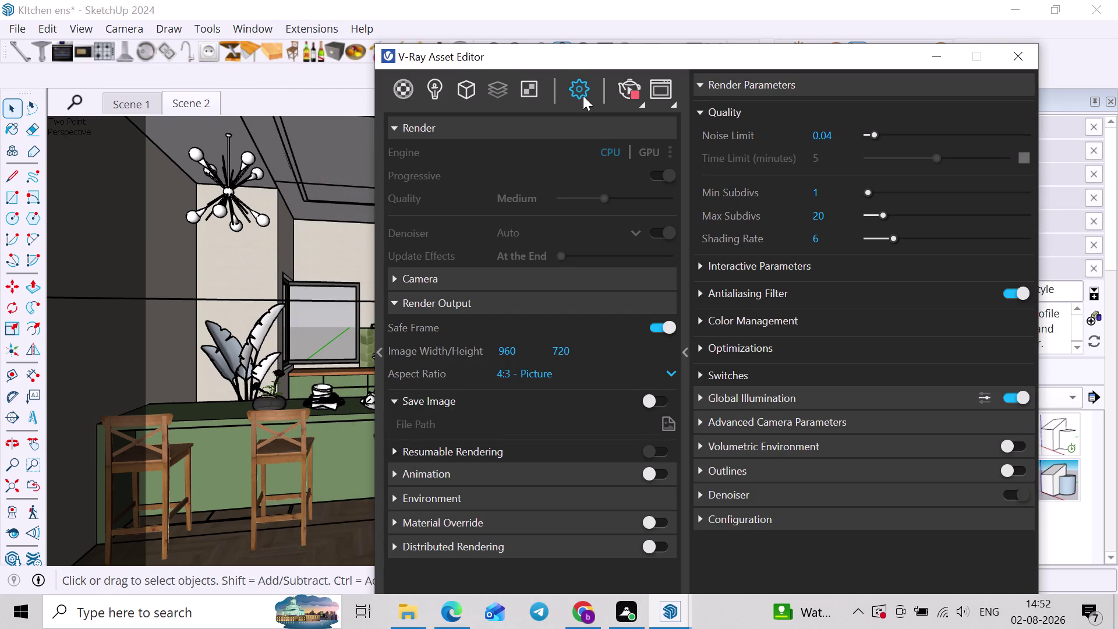
click(634, 94)
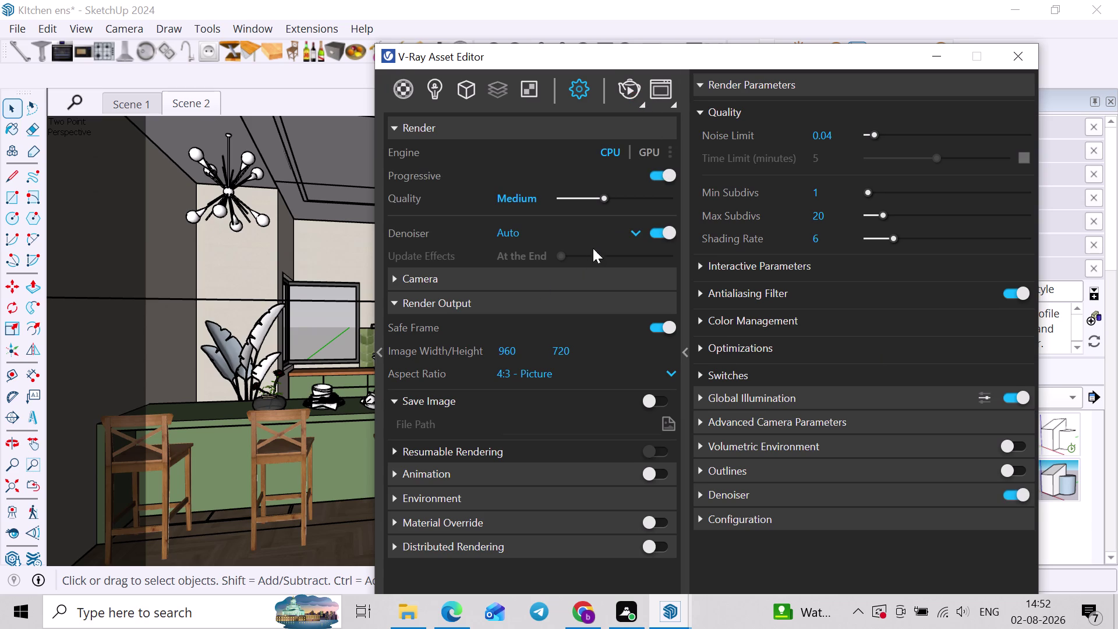
double_click(533, 352)
key(1)
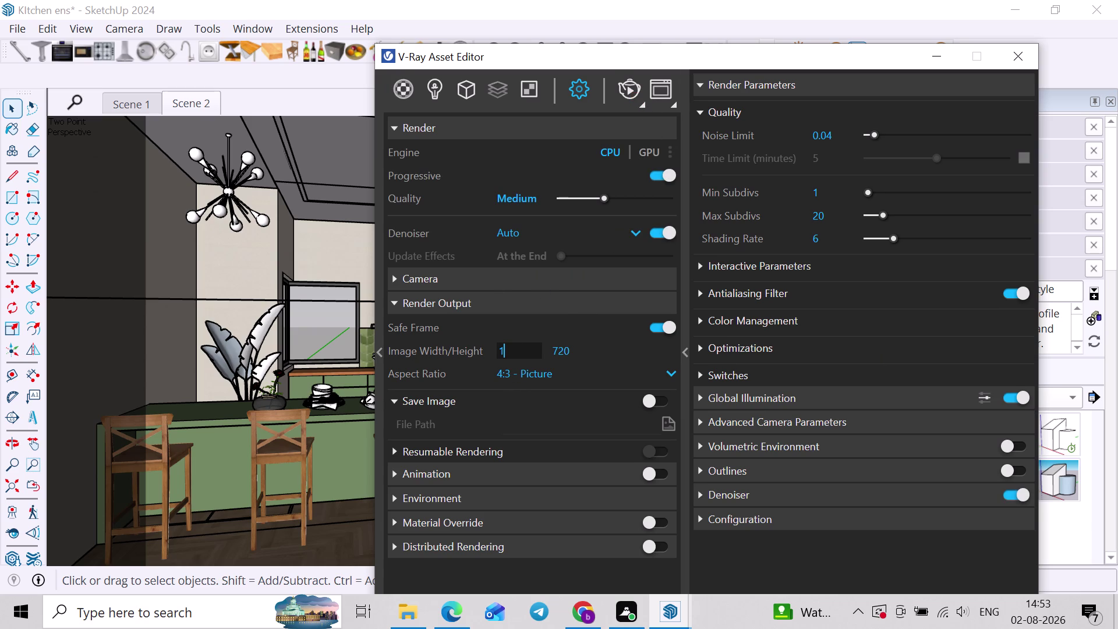
text(000)
key(Return)
scroll(up, 3)
click(979, 395)
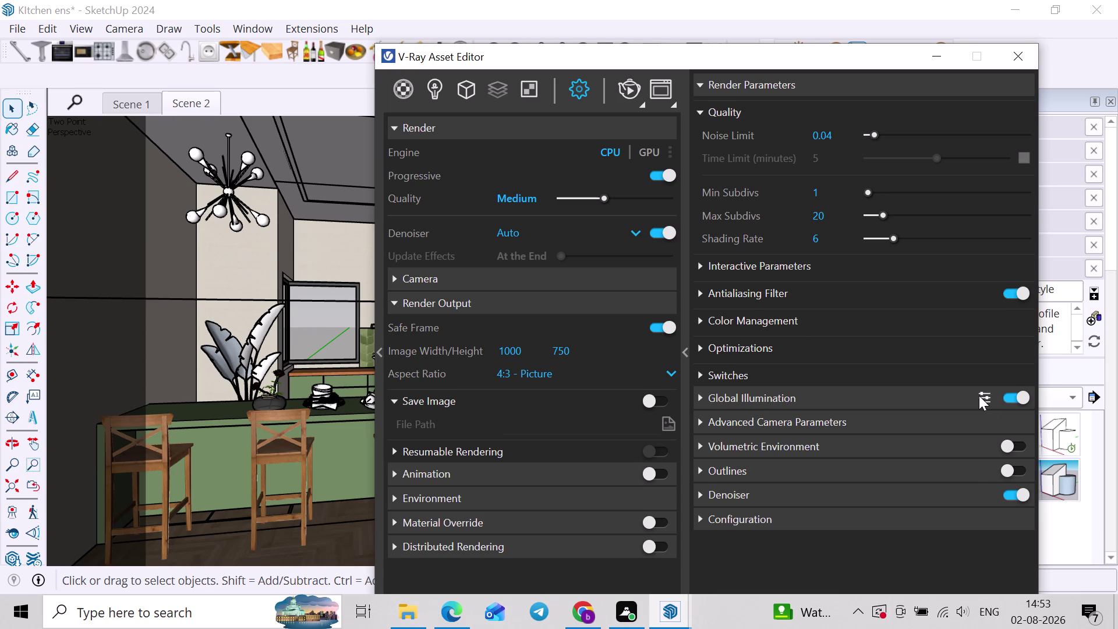
Expand Global Illumination and turn on Ambient Occlusion.
click(793, 399)
scroll(down, 3)
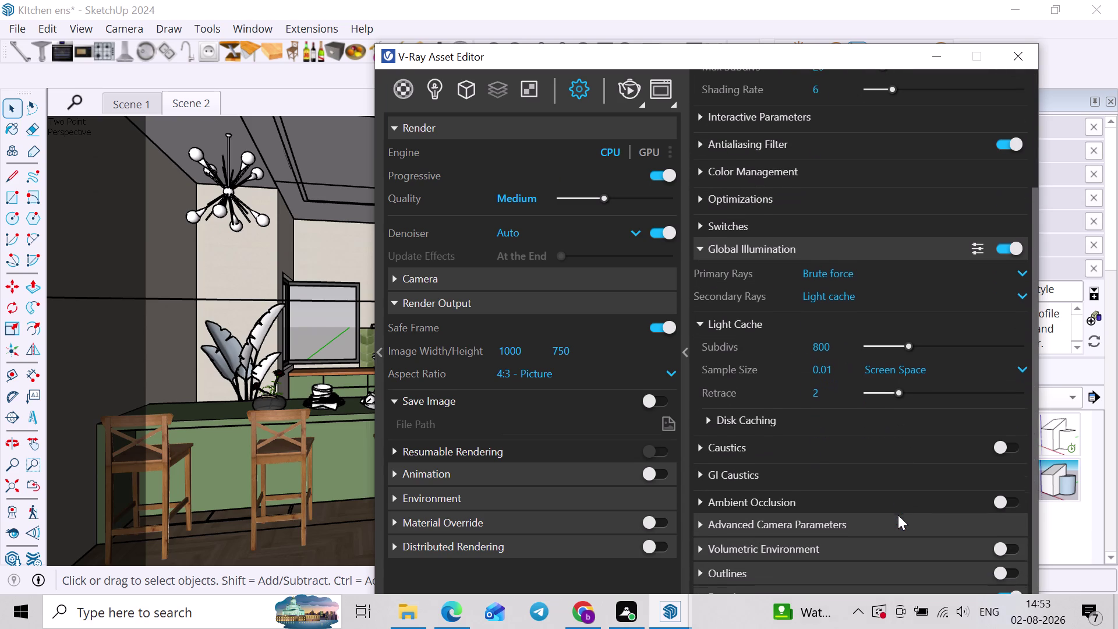
scroll(down, 3)
scroll(down, 3)
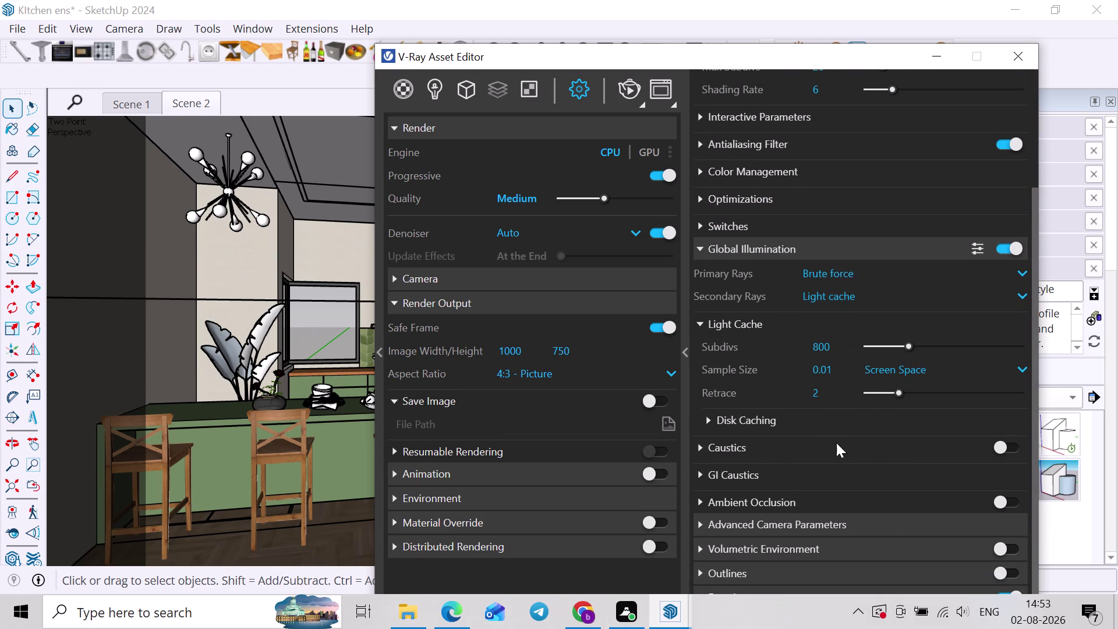
scroll(down, 3)
click(1016, 505)
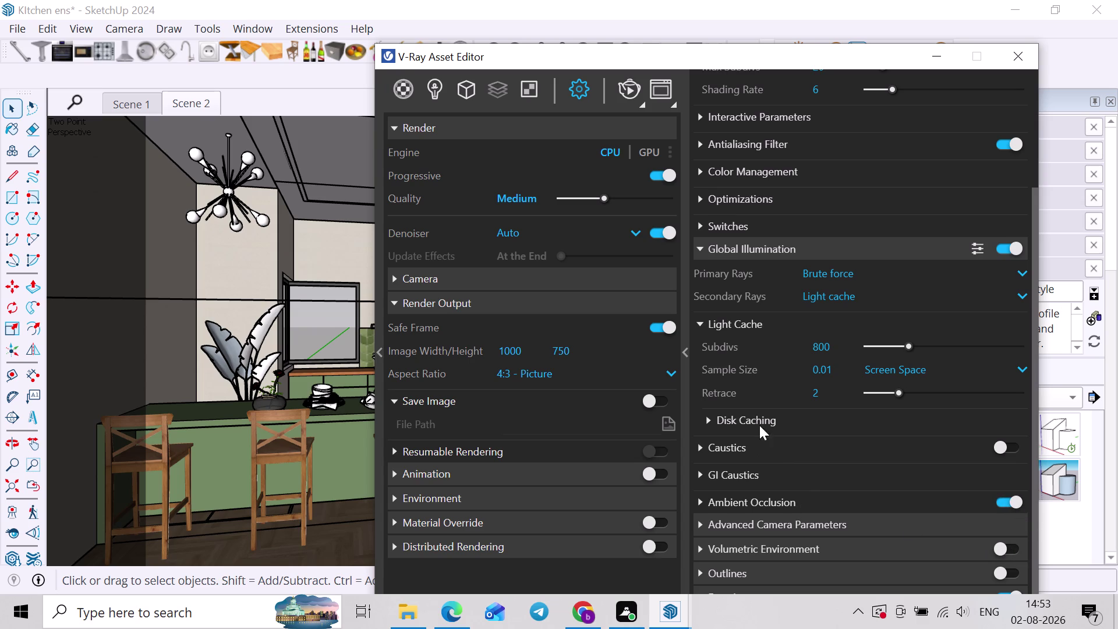
Add a Light Mix render element and start the 1000×750 render.
click(469, 95)
click(495, 86)
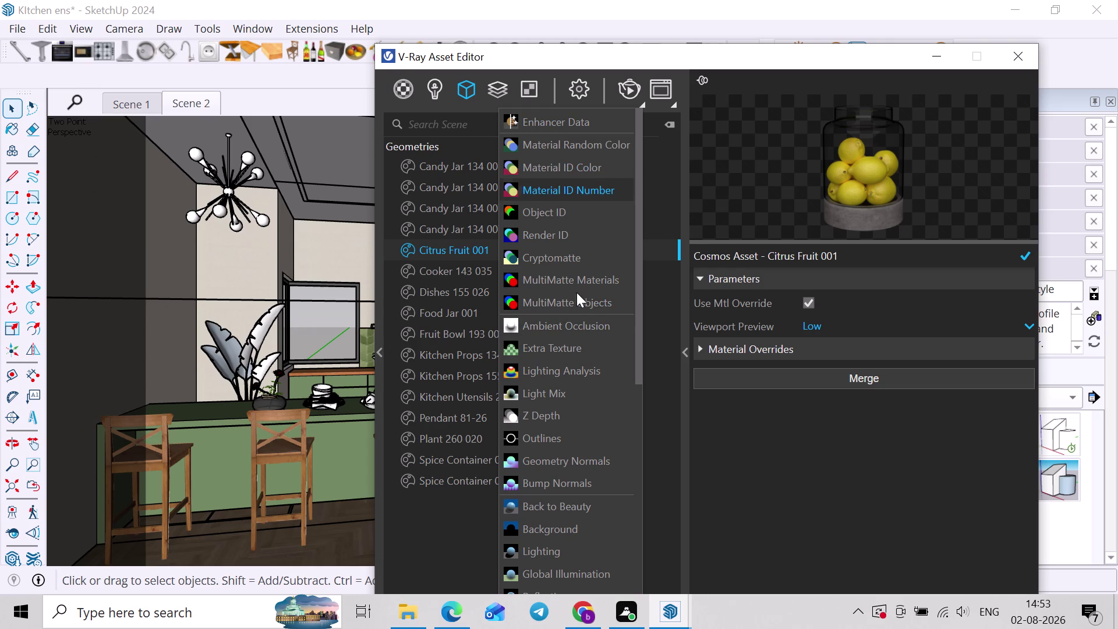
click(562, 396)
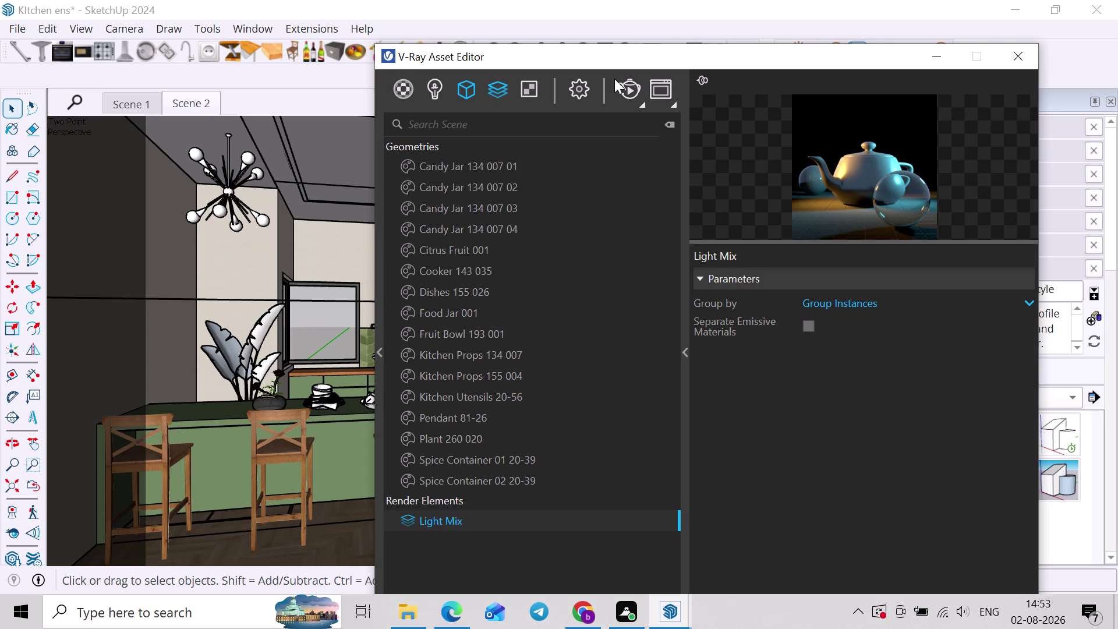
click(634, 91)
click(862, 98)
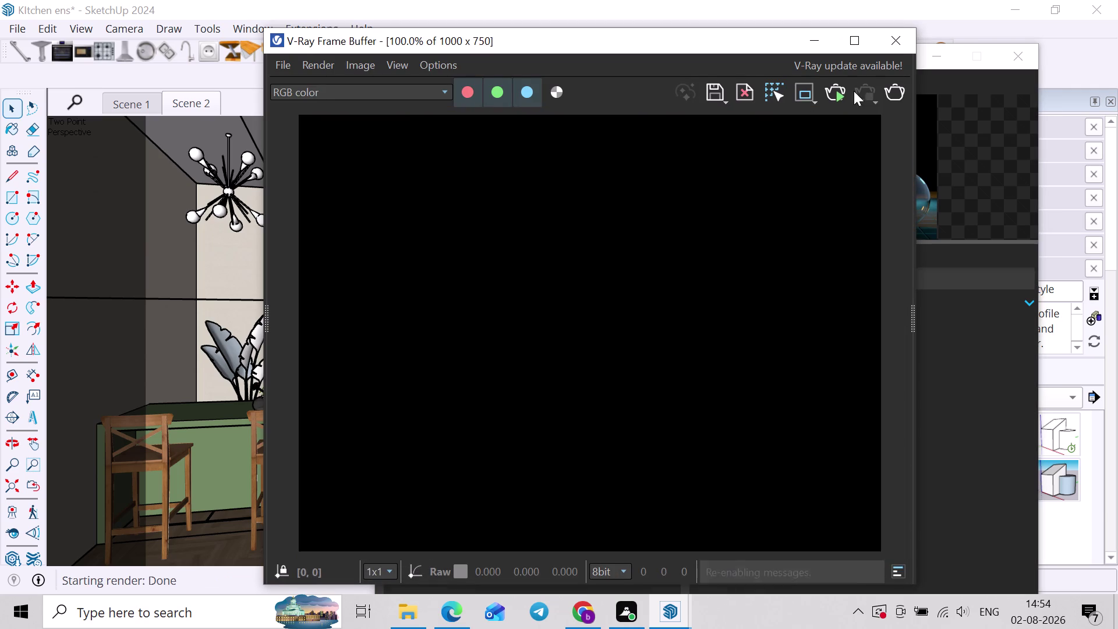
Maximize the V-Ray Frame Buffer and zoom into the noisy kitchen render.
click(891, 92)
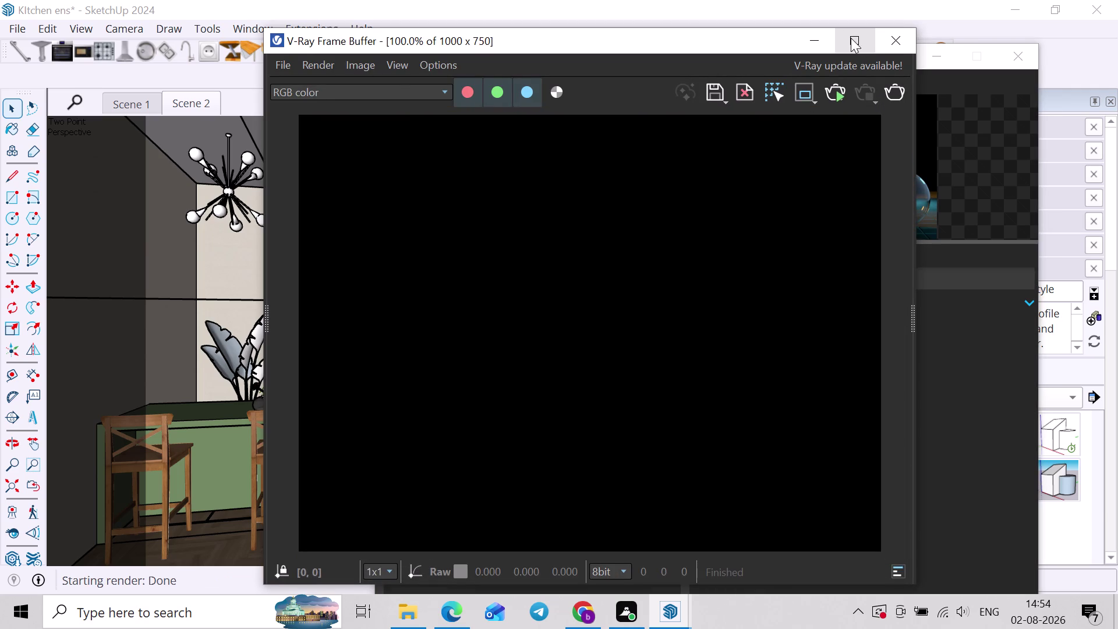
click(851, 37)
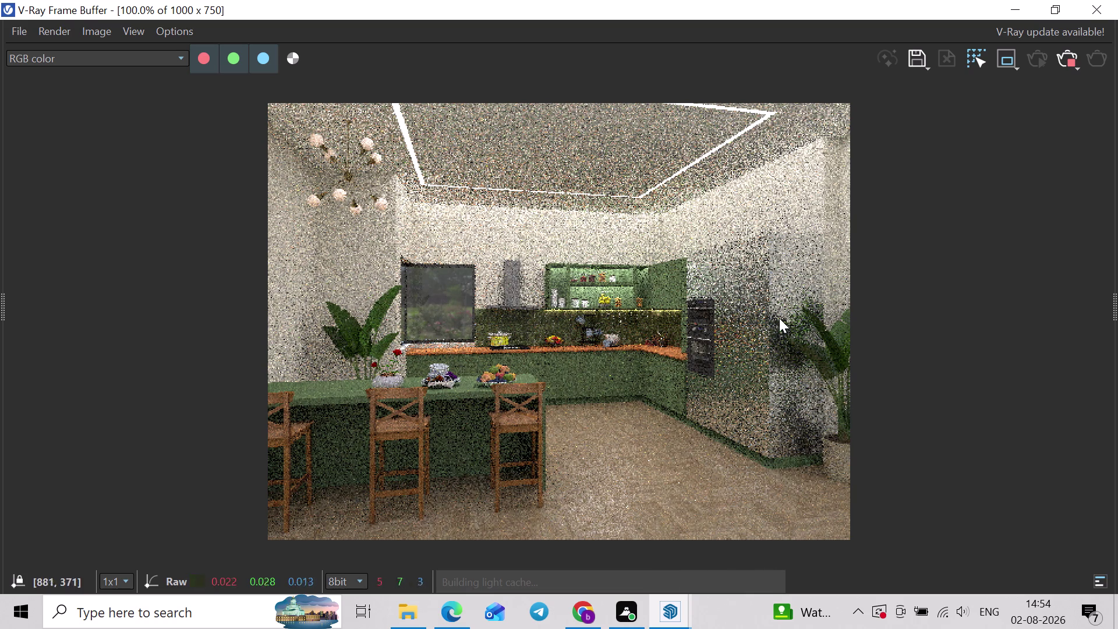
scroll(up, 3)
scroll(down, 3)
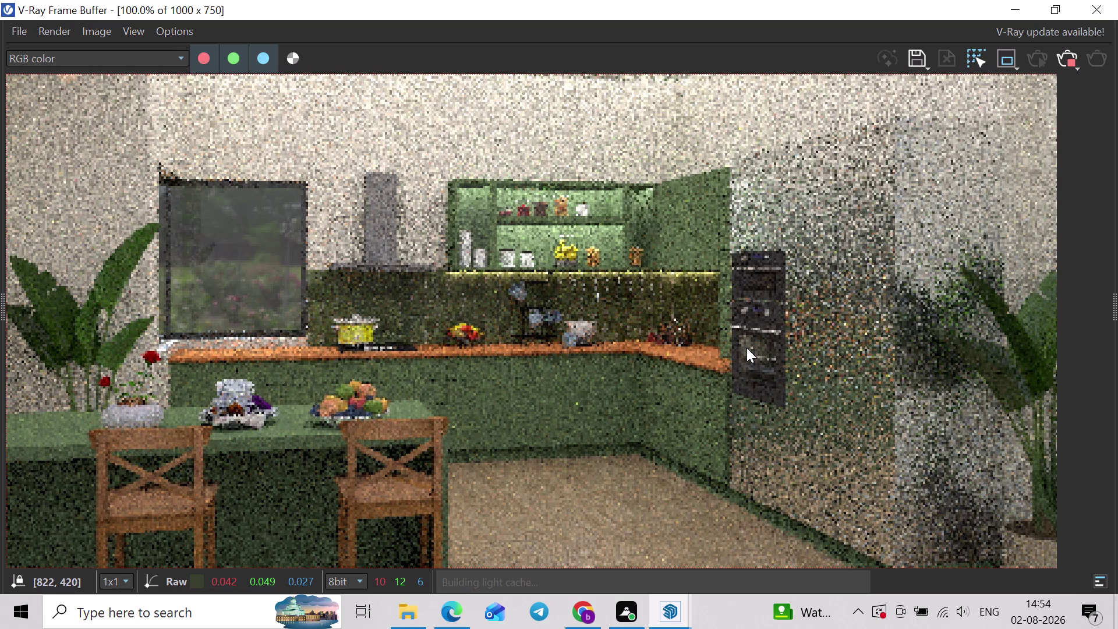